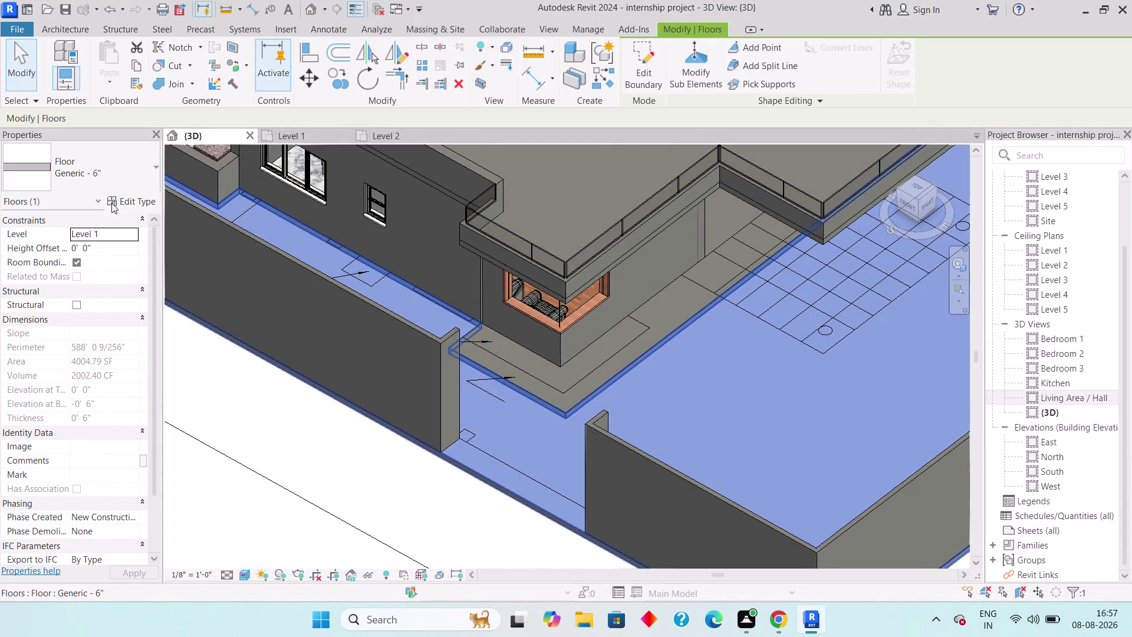
Set the Generic - 6" floor type's structure layer material to Grass via a 'grass' search.
click(124, 202)
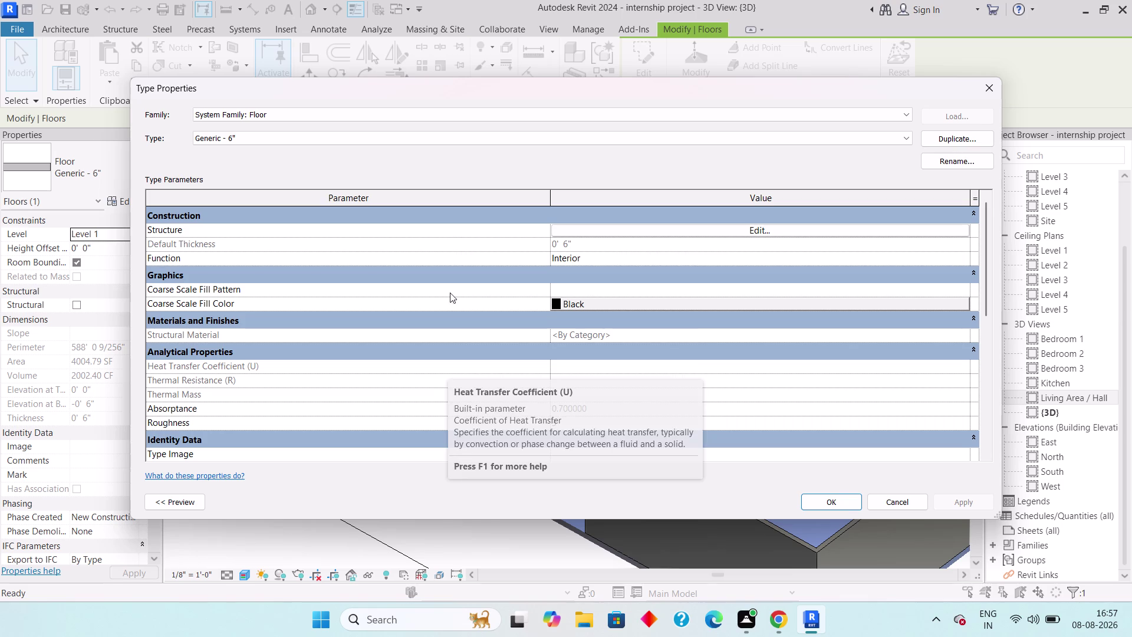
click(745, 228)
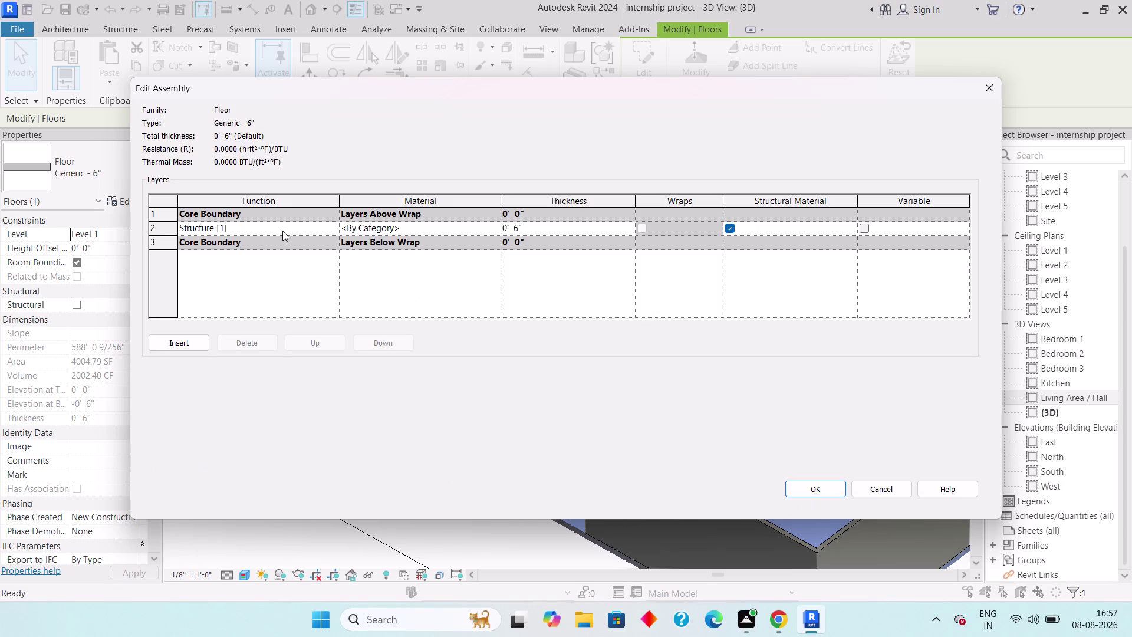
click(402, 227)
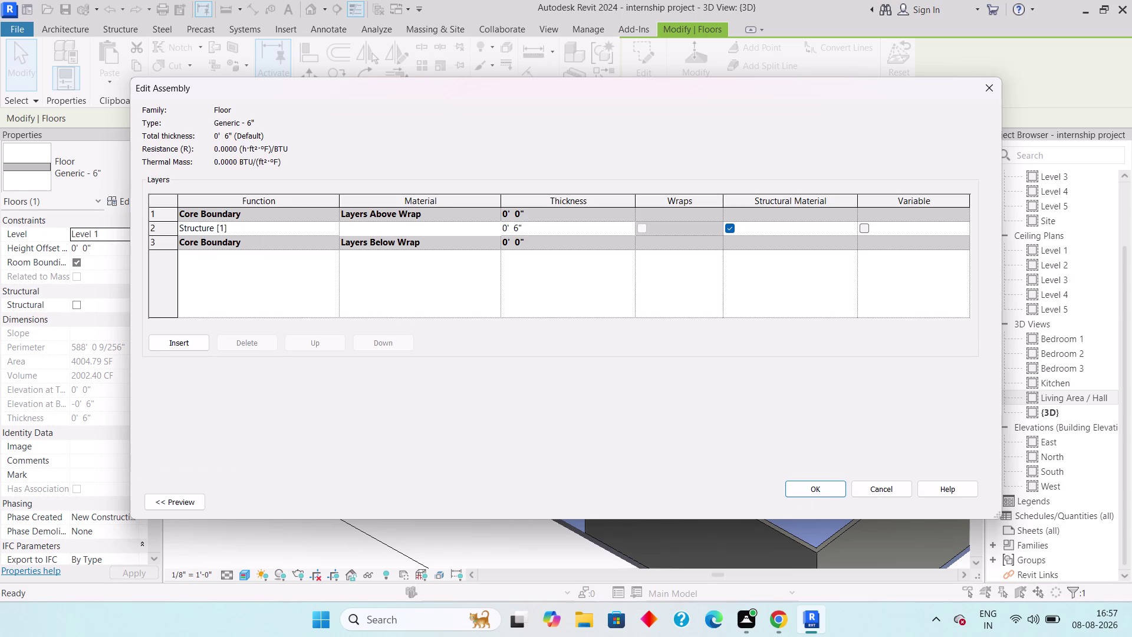
click(495, 226)
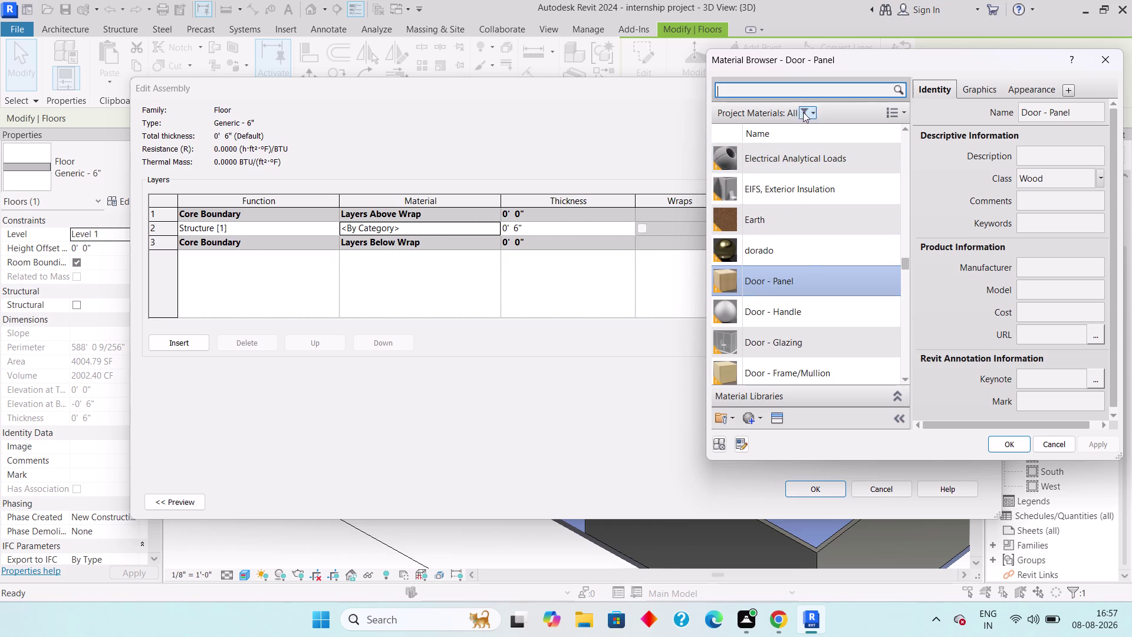
scroll(down, 3)
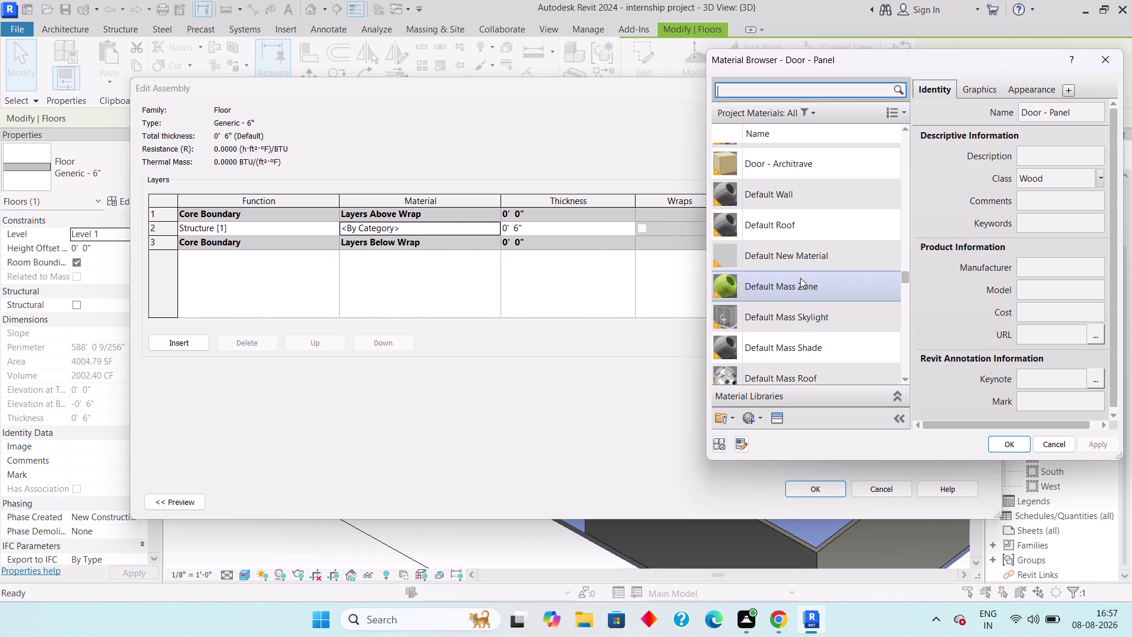
scroll(down, 3)
scroll(down, 3)
scroll(up, 3)
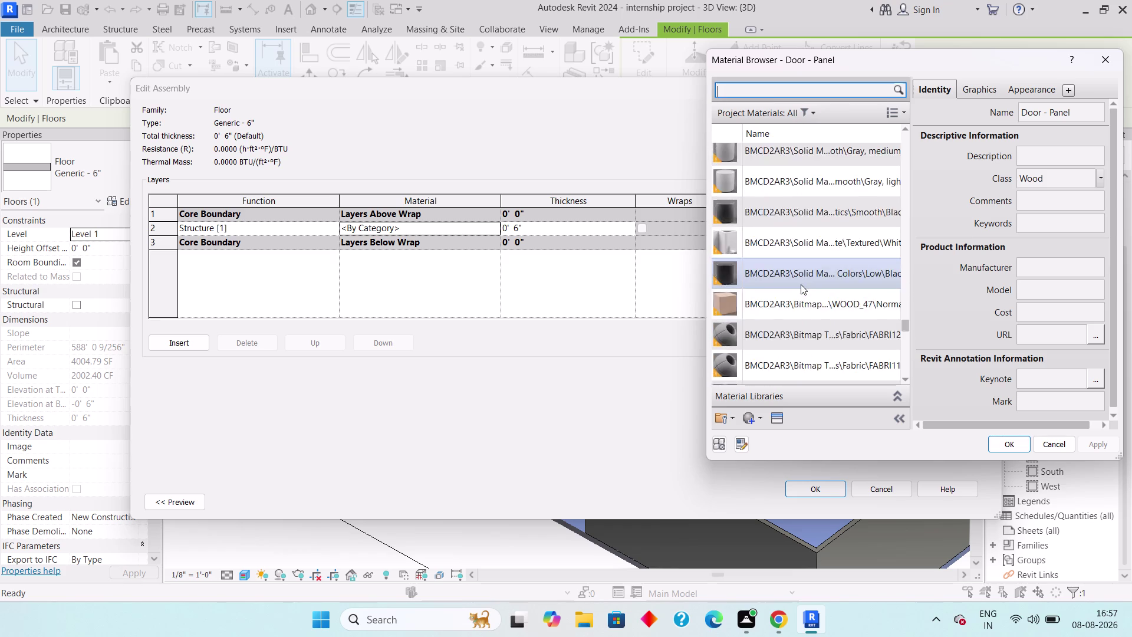
scroll(up, 3)
scroll(up, 3)
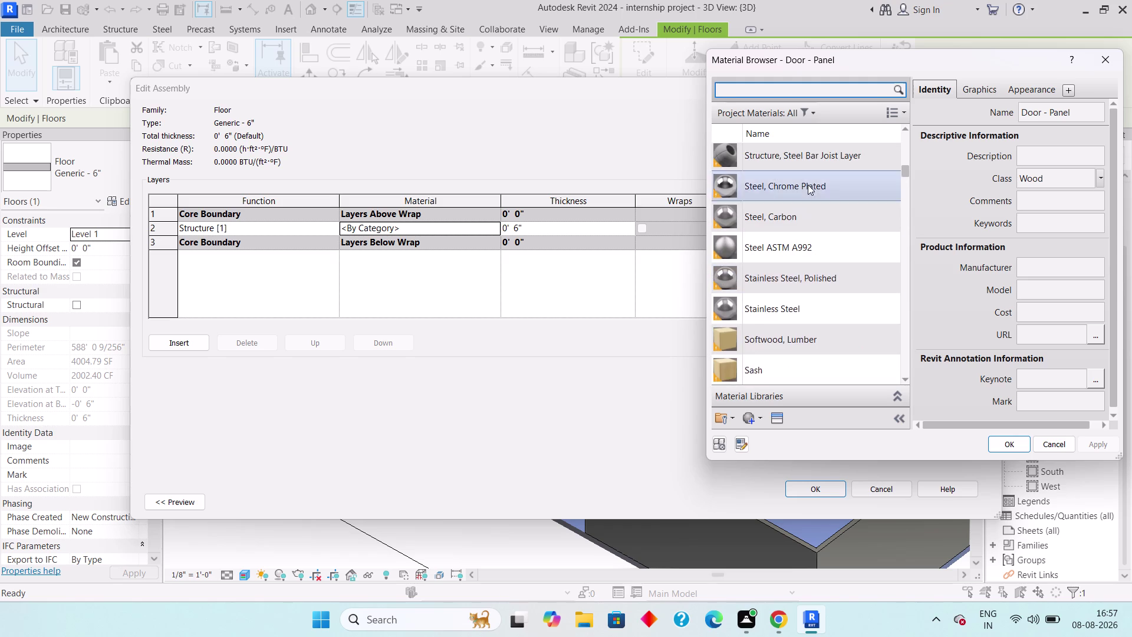
click(790, 87)
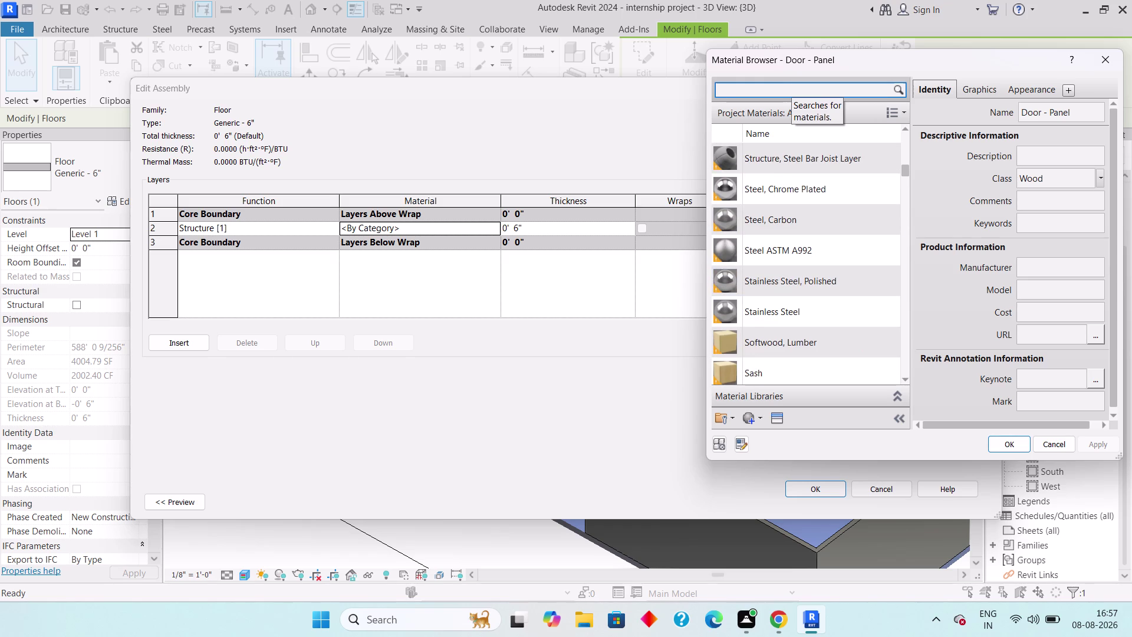
text(grass)
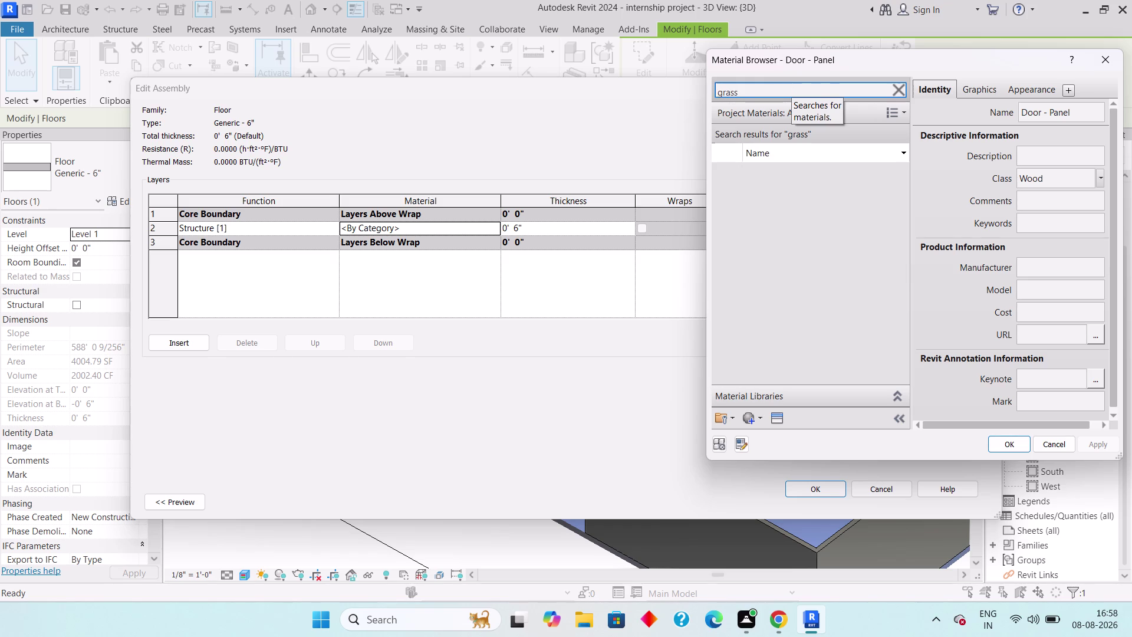
click(813, 180)
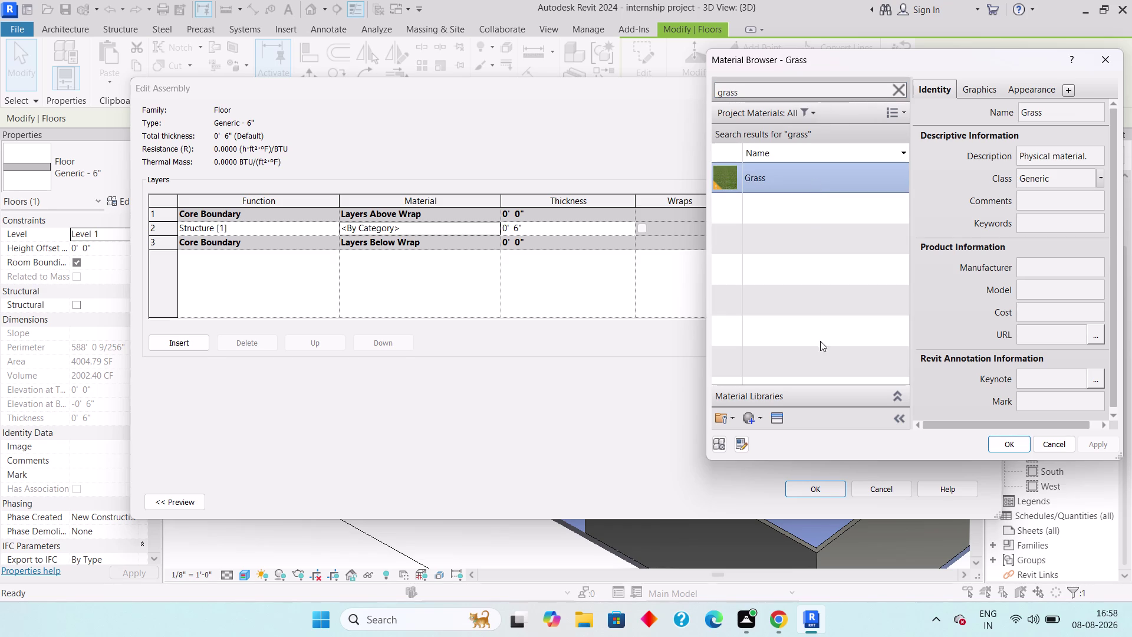
click(1012, 446)
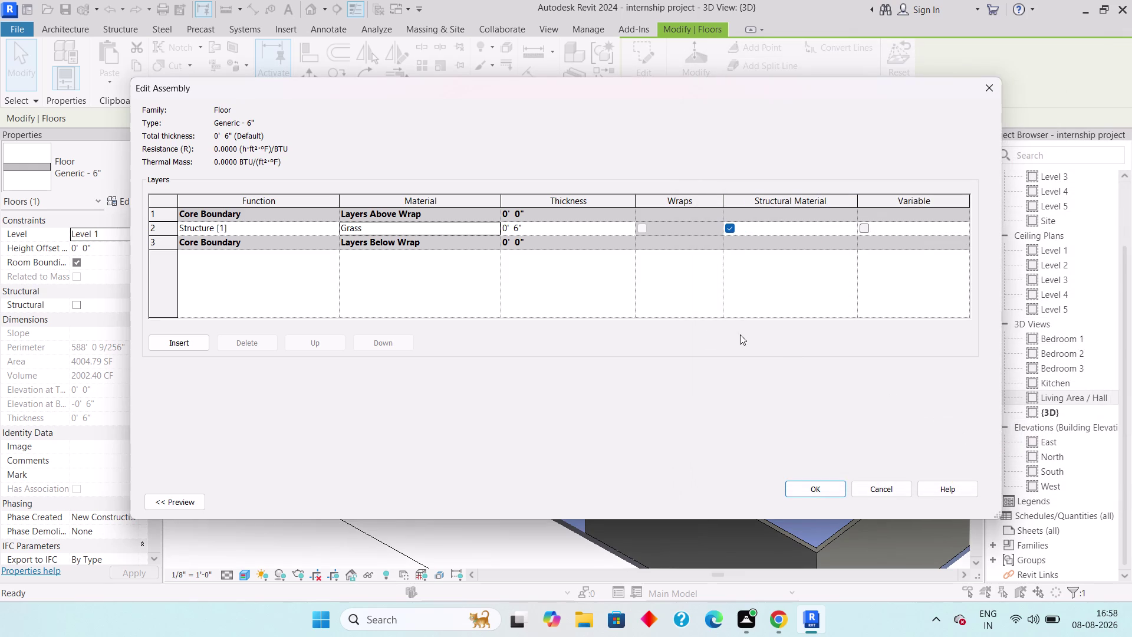
click(821, 490)
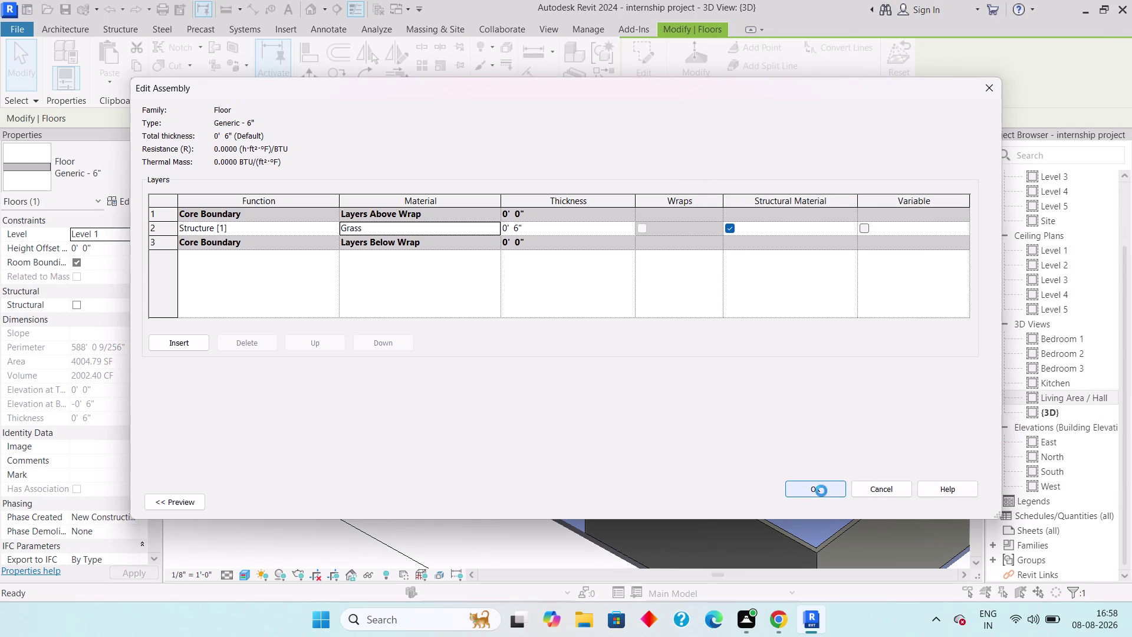
click(821, 501)
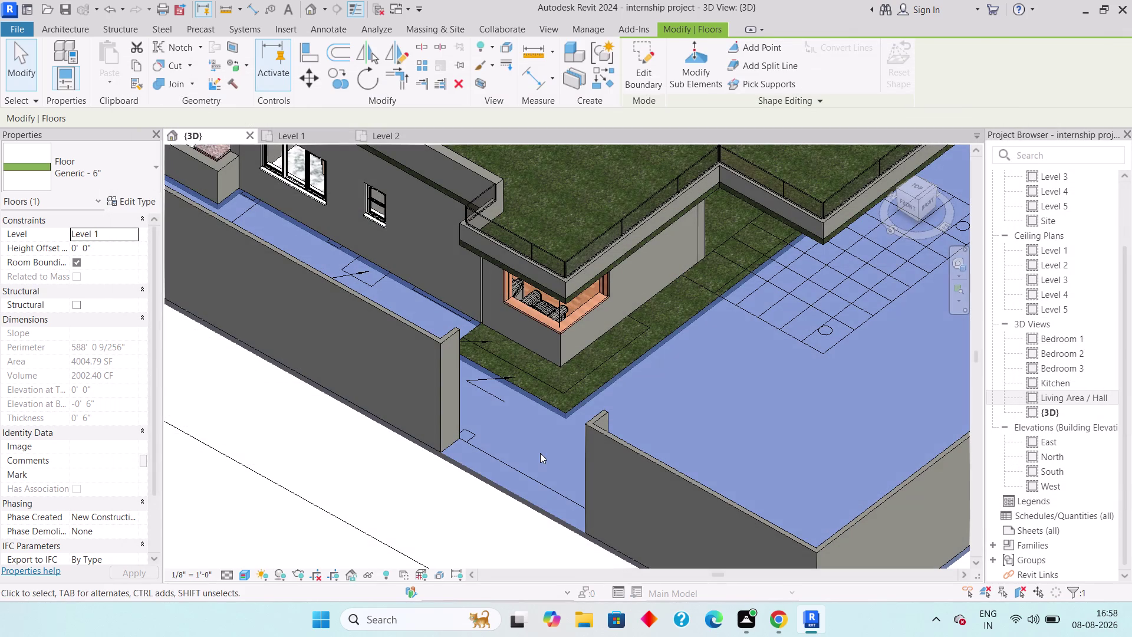
Deselect the floor, orbit around the whole house, then undo the Grass material change.
key(Escape)
scroll(down, 3)
middle_drag(621, 420, 534, 569)
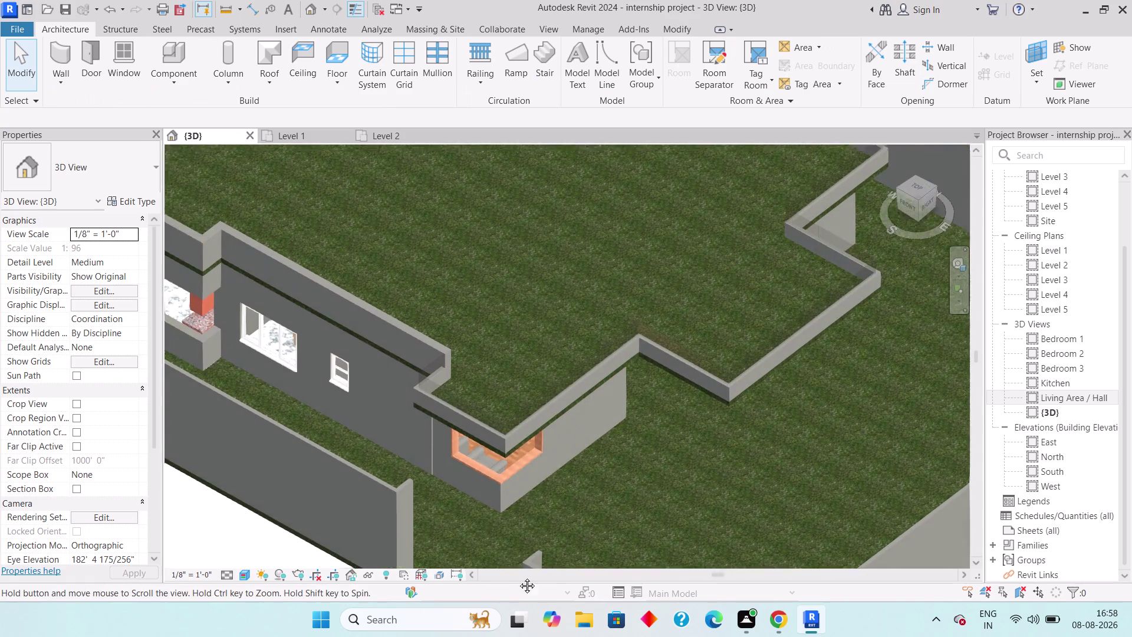
middle_drag(534, 569, 515, 576)
scroll(down, 3)
middle_drag(578, 449, 569, 455)
scroll(down, 3)
middle_drag(573, 441, 601, 384)
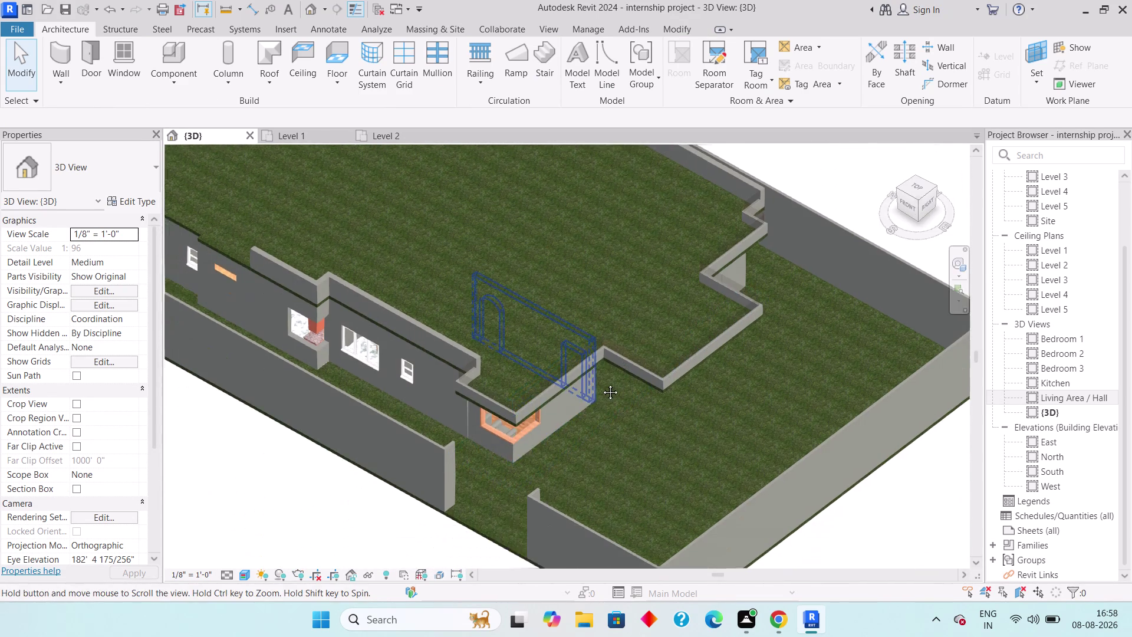
middle_drag(601, 383, 602, 383)
scroll(down, 3)
middle_drag(619, 371, 618, 442)
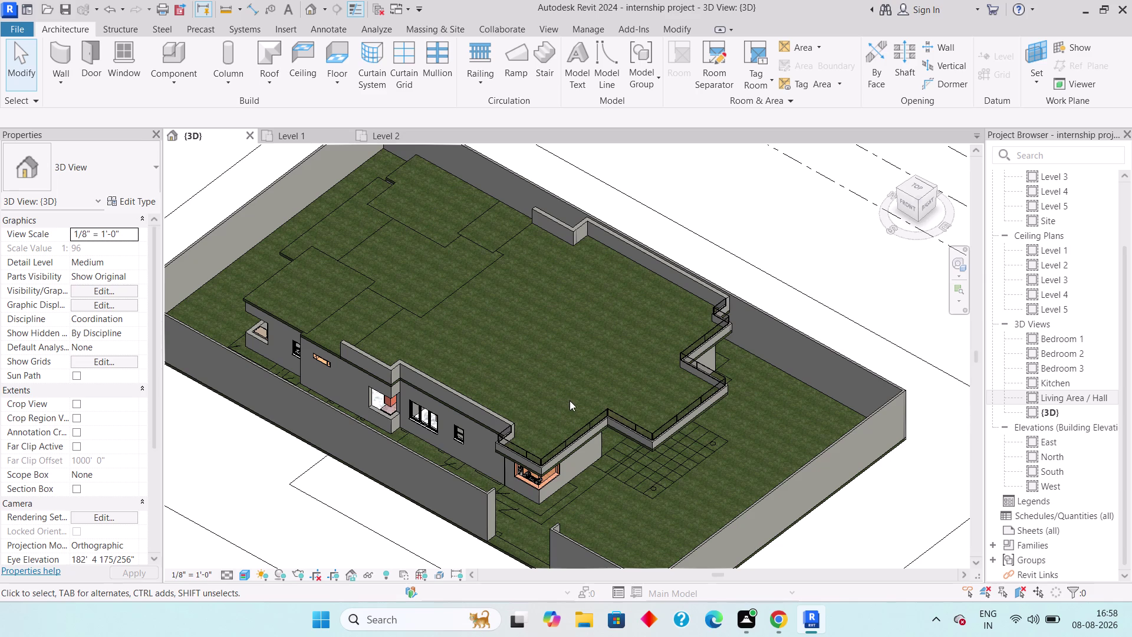
key(ctrl+z)
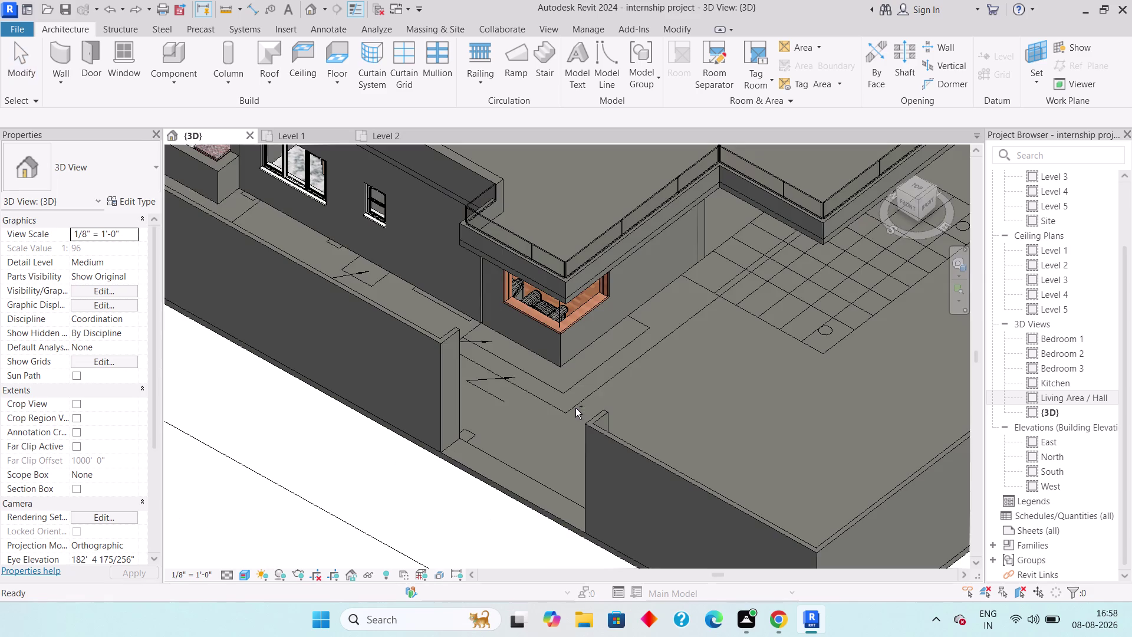
Select the ground floor slab and assign Grass to its Generic - 6" structure layer.
click(521, 501)
middle_drag(583, 439, 546, 527)
scroll(down, 3)
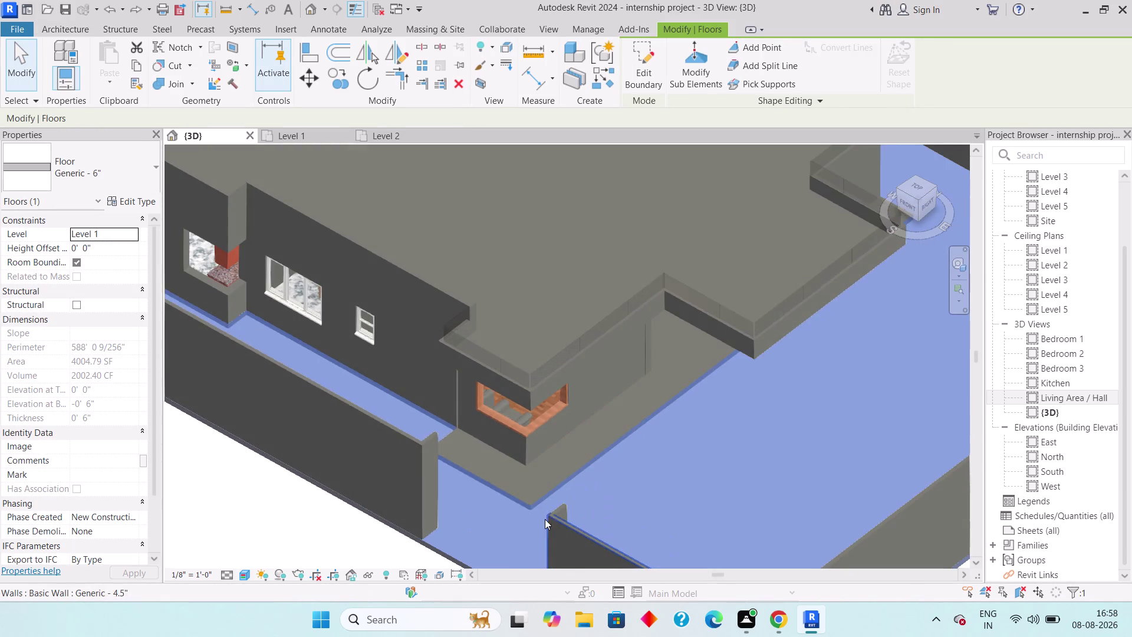
click(142, 199)
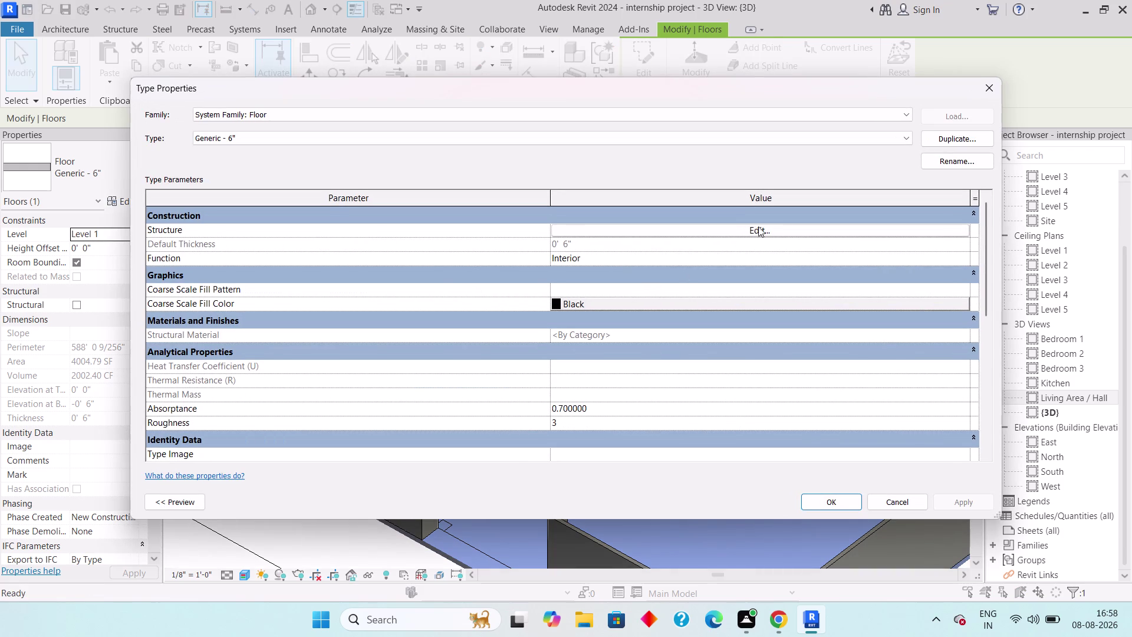
click(758, 226)
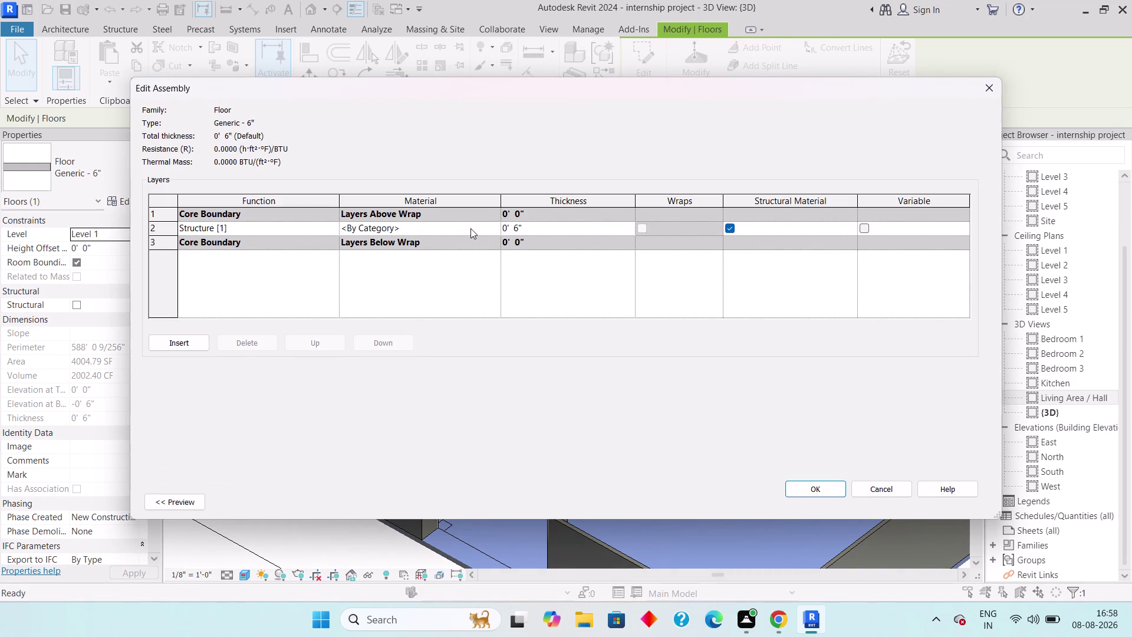
click(419, 226)
click(494, 227)
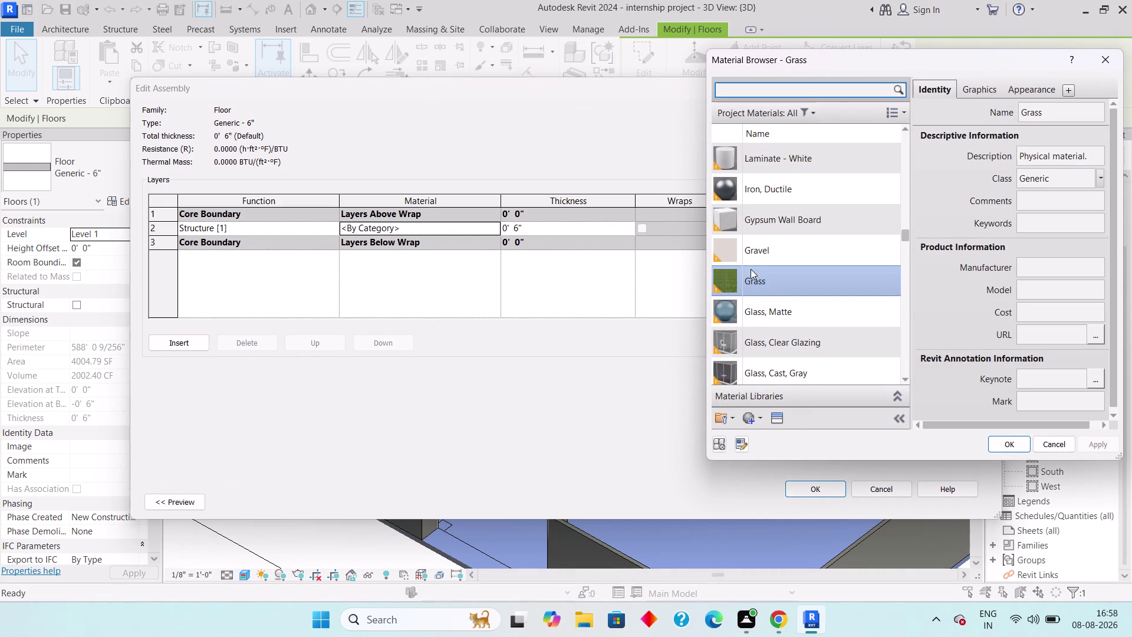
click(753, 276)
click(1009, 440)
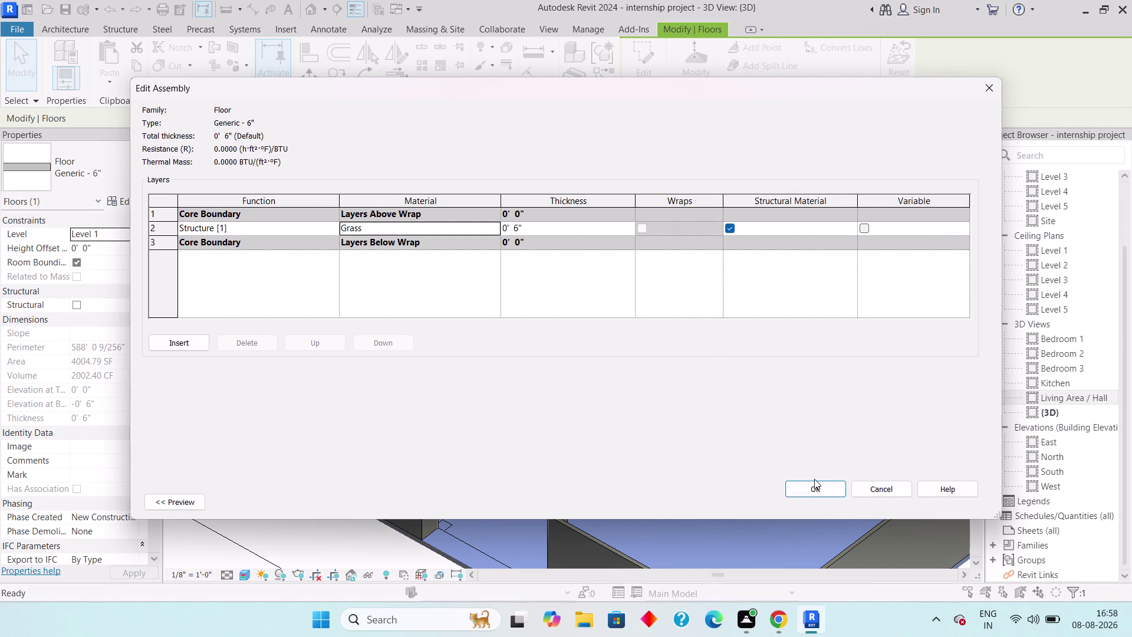
Confirm the Grass floor type change, then undo twice, leaving the boundary sketch open.
click(808, 484)
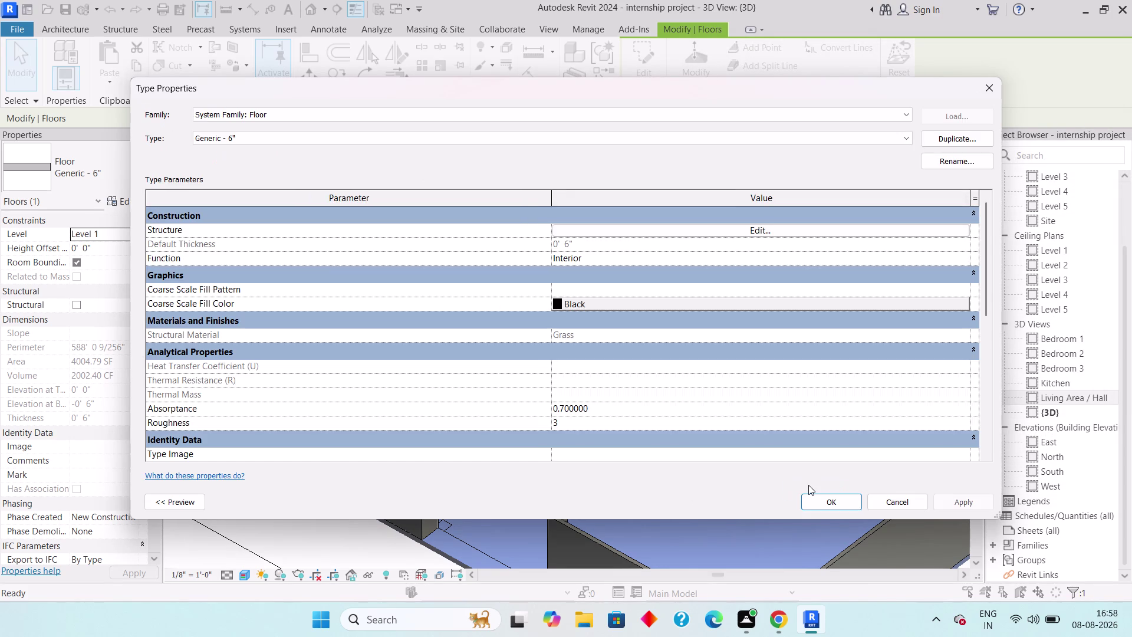
click(808, 485)
click(821, 497)
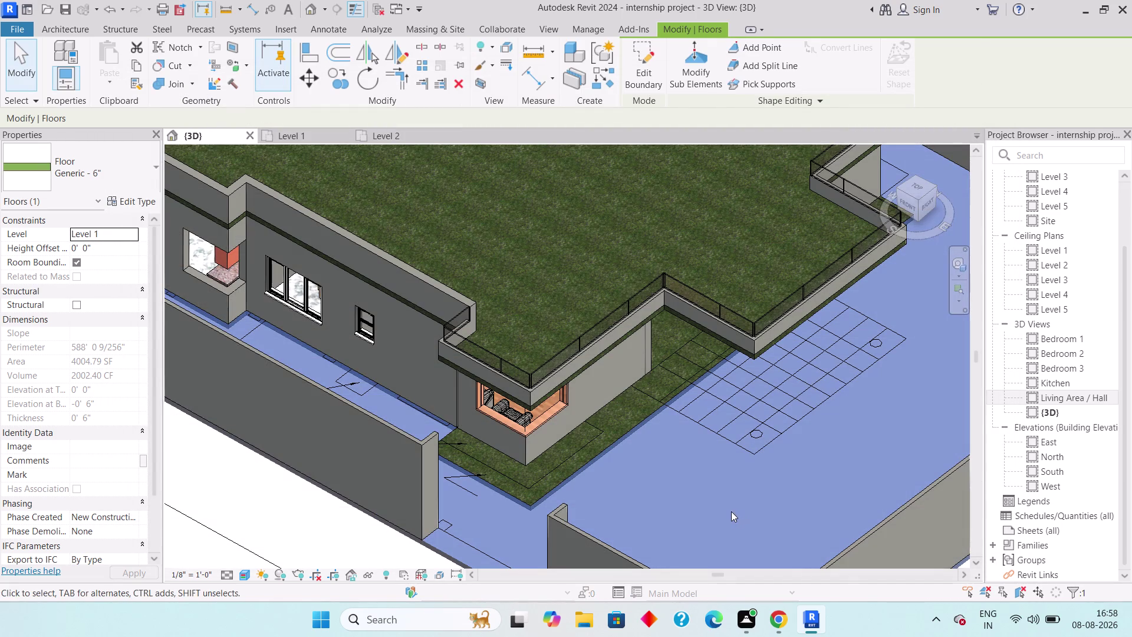
key(ctrl+z)
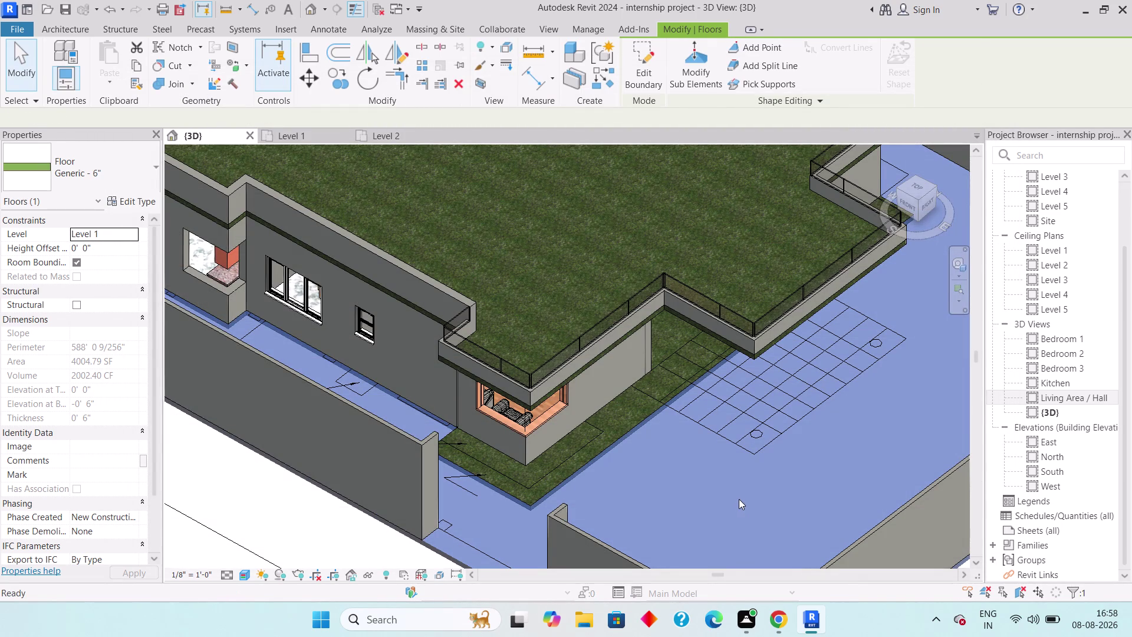
key(ctrl+z)
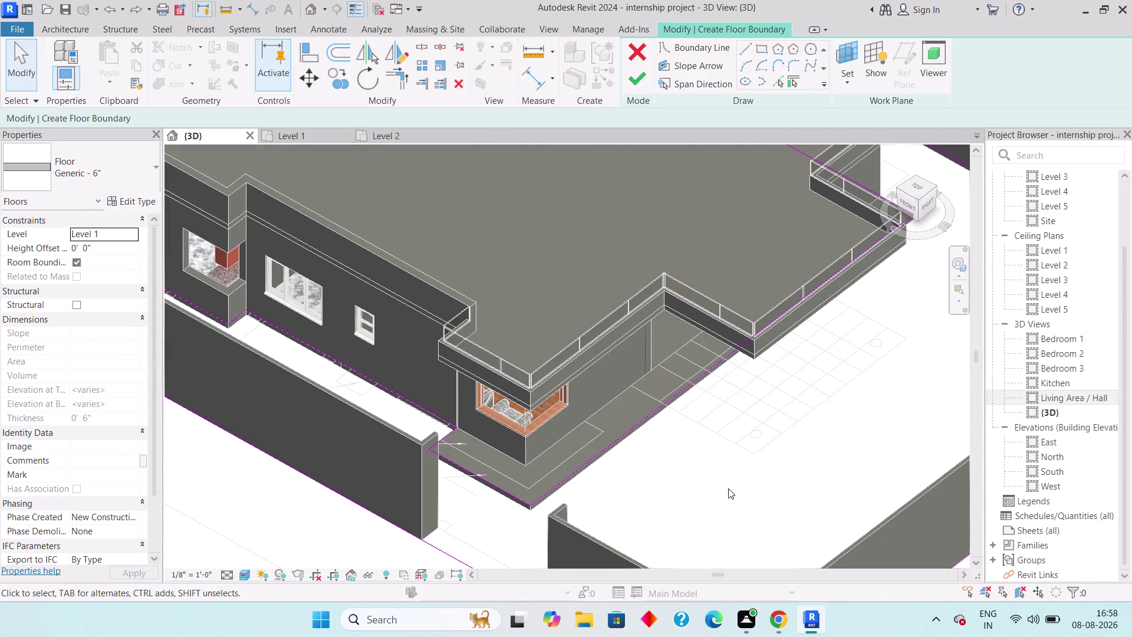
Finish the floor boundary sketch and duplicate the slab's floor type as Generic - 6" 2.
click(635, 86)
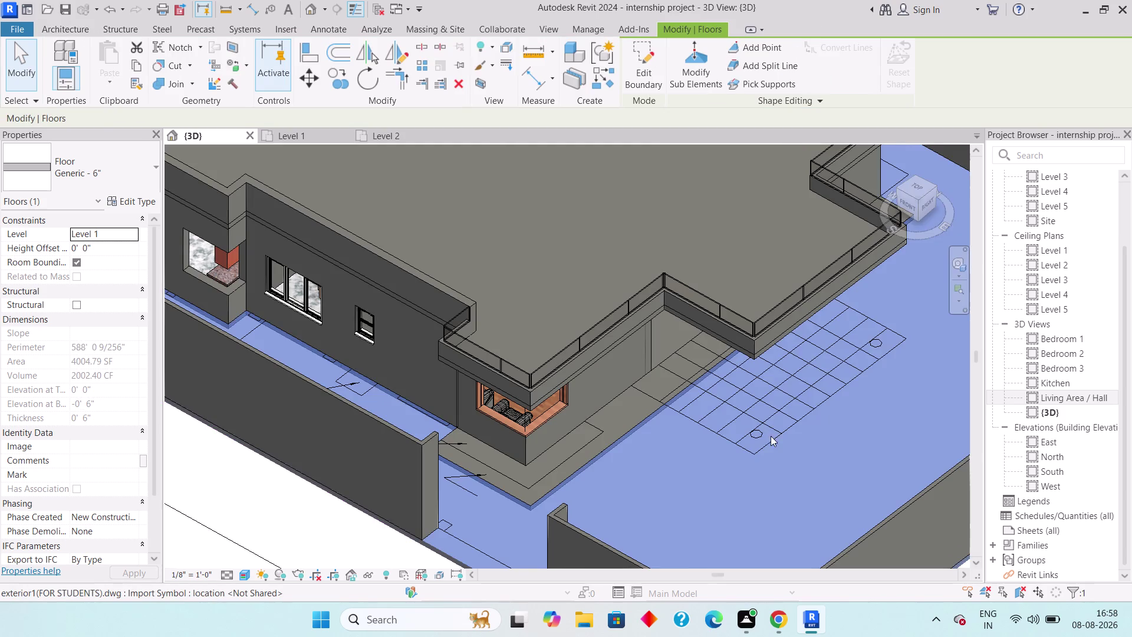
key(Escape)
click(447, 555)
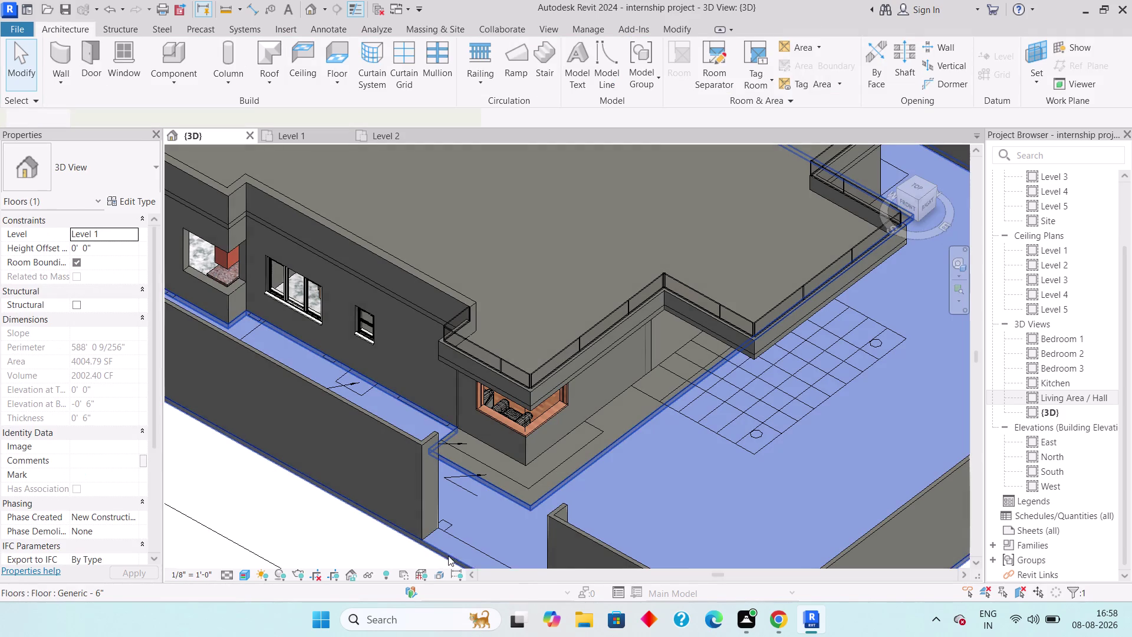
click(124, 201)
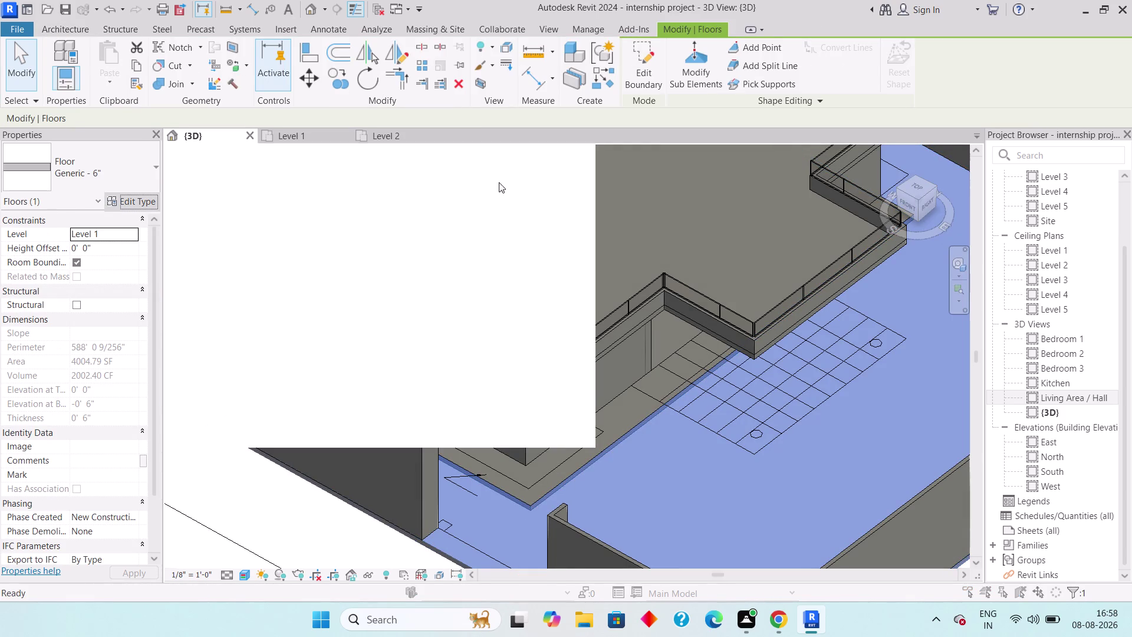
click(956, 137)
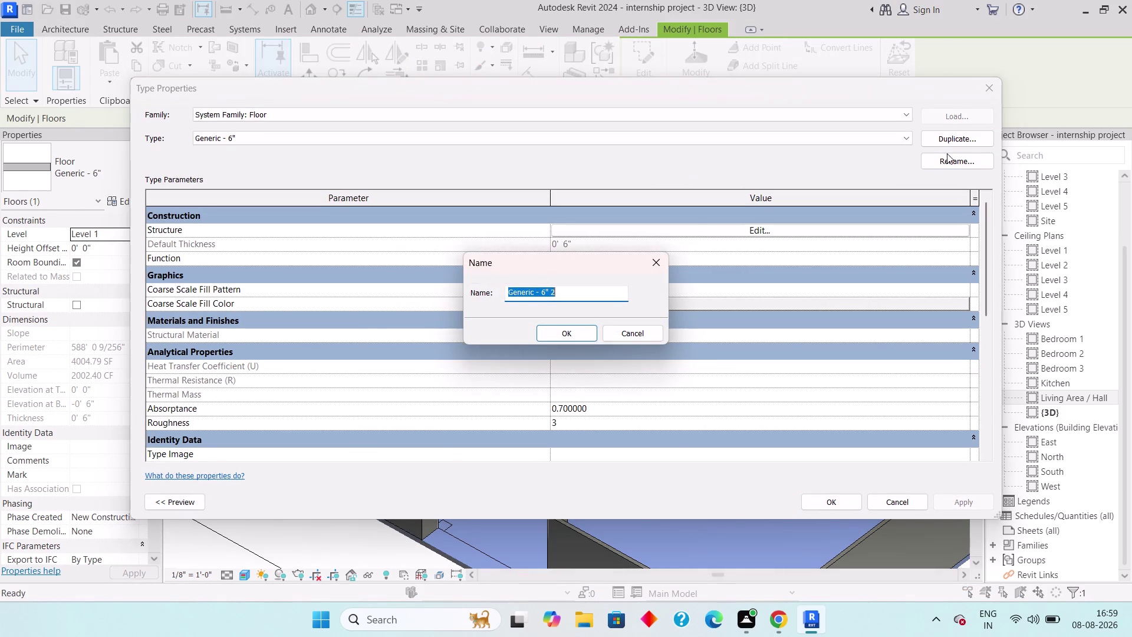
click(552, 332)
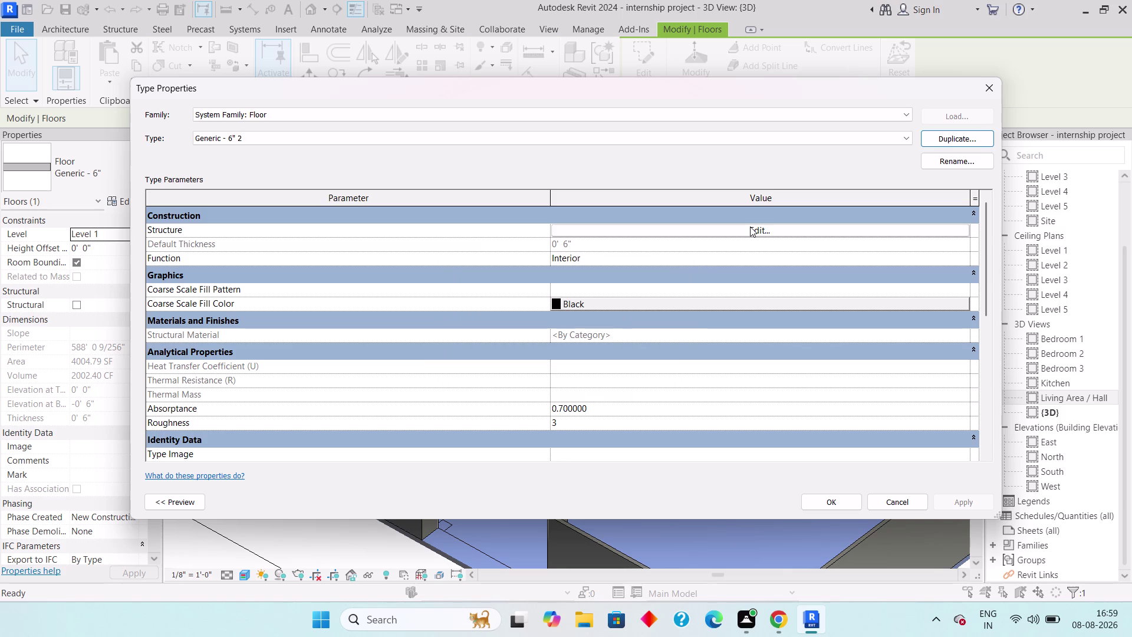
Give the Generic - 6" 2 structure layer the Grass material and apply it to the slab.
click(750, 226)
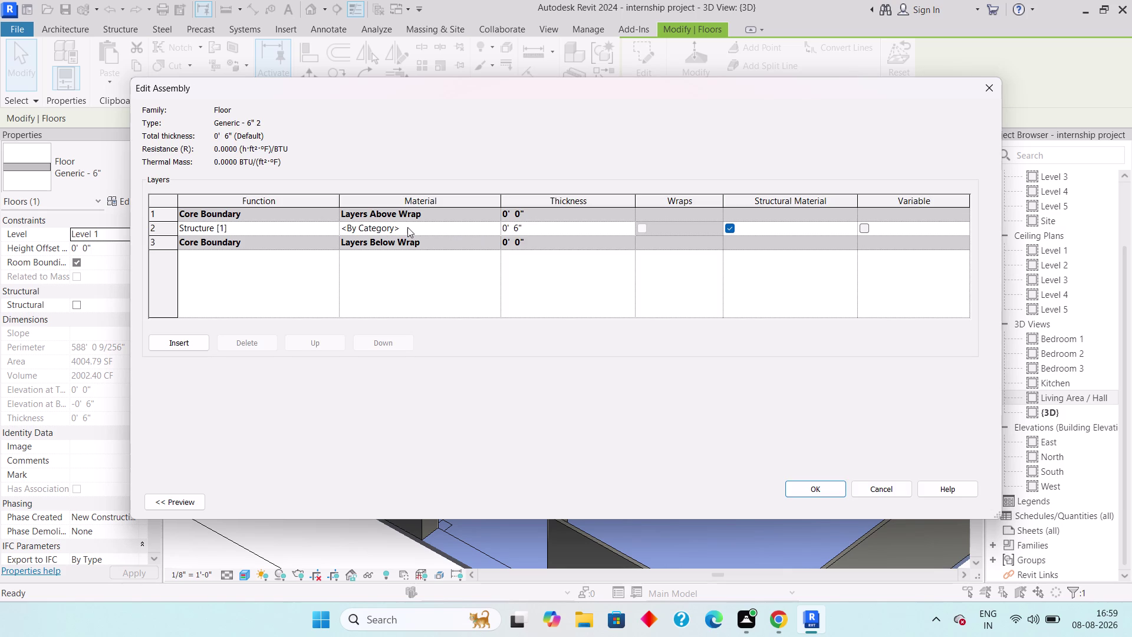
click(405, 227)
click(493, 225)
click(812, 266)
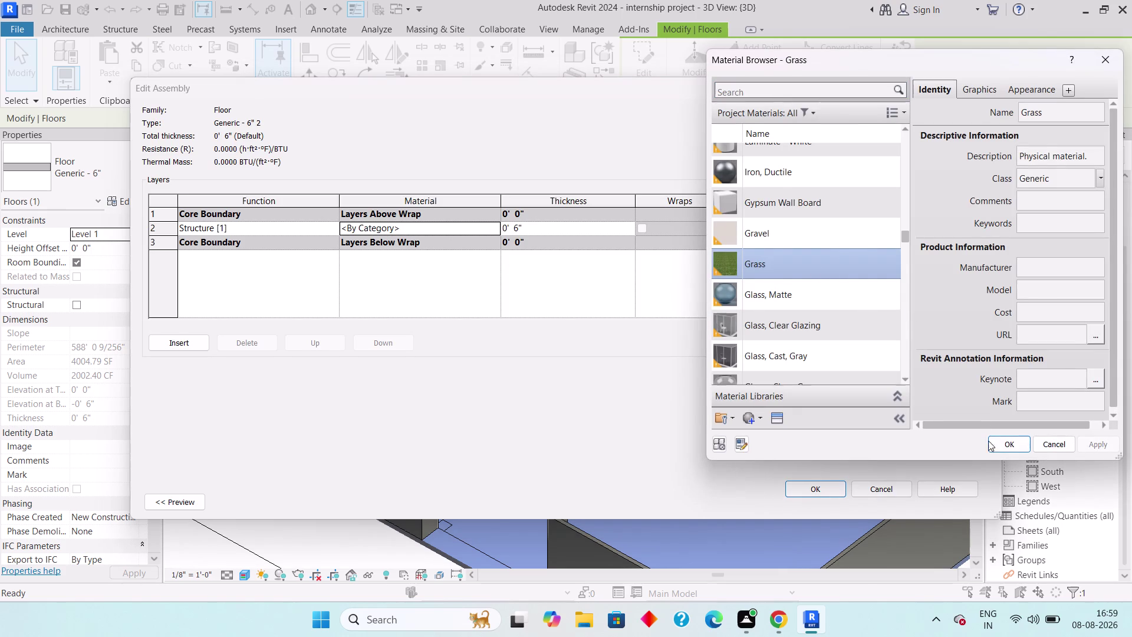
click(1003, 449)
click(820, 484)
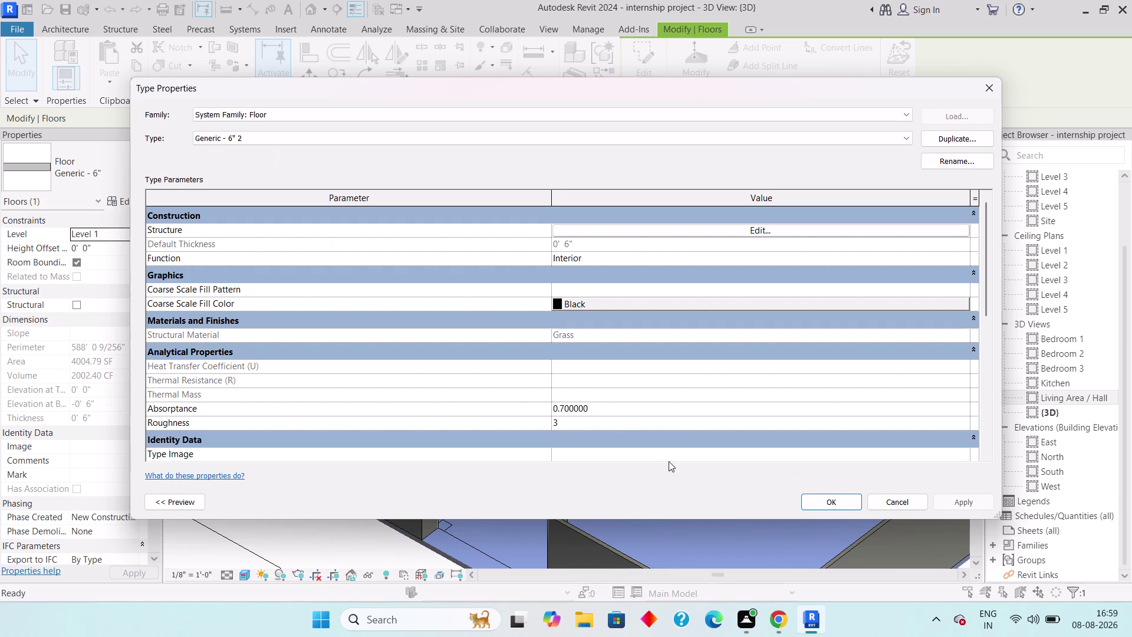
click(832, 495)
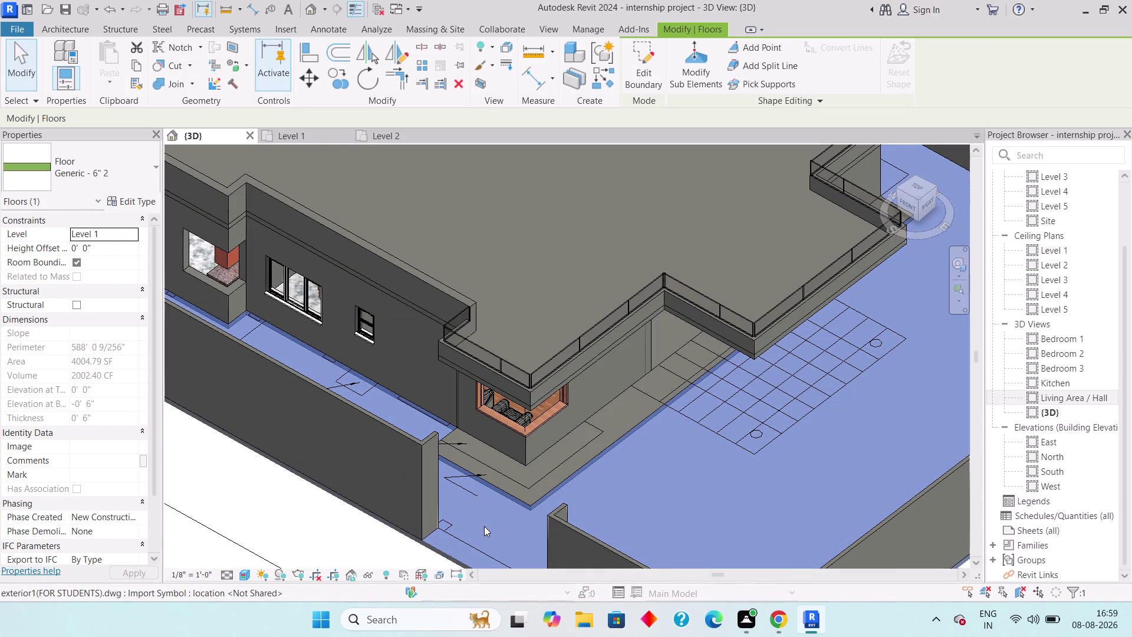
Deselect the floor and orbit the house to view the roof and green lawn.
middle_drag(480, 511, 464, 447)
key(Escape)
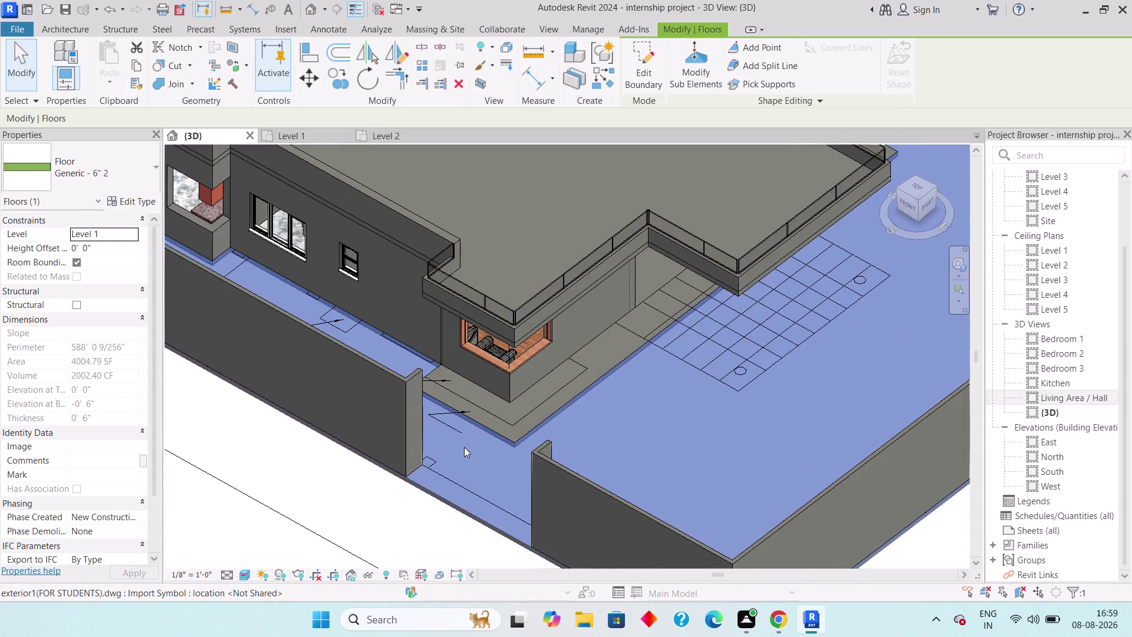
scroll(down, 3)
middle_drag(645, 399, 618, 443)
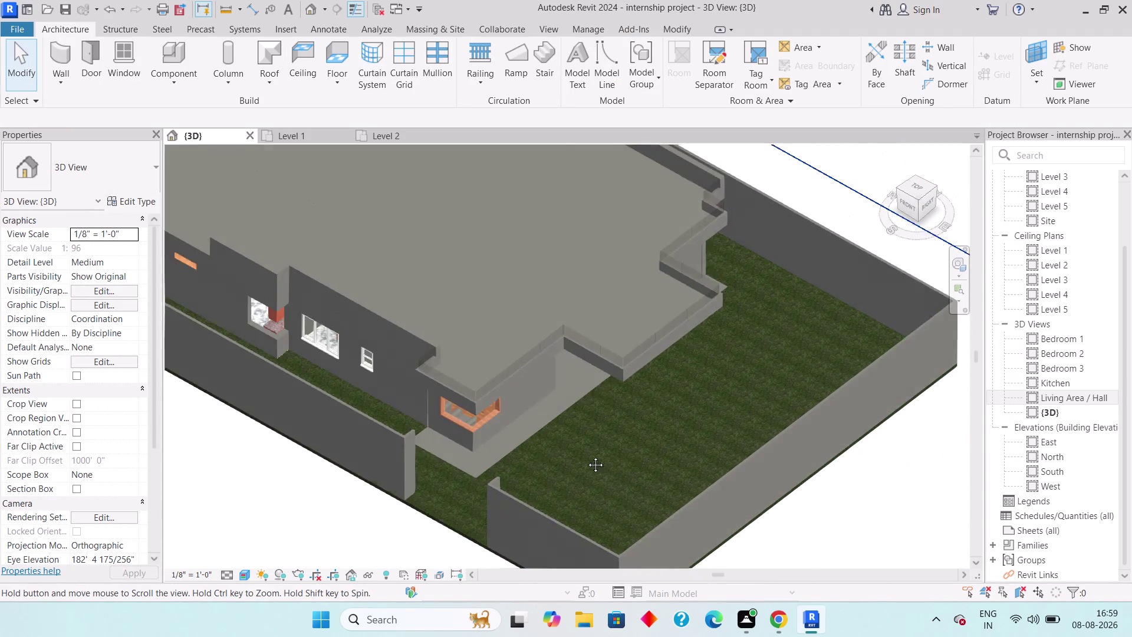
middle_drag(617, 443, 511, 440)
middle_drag(582, 403, 577, 390)
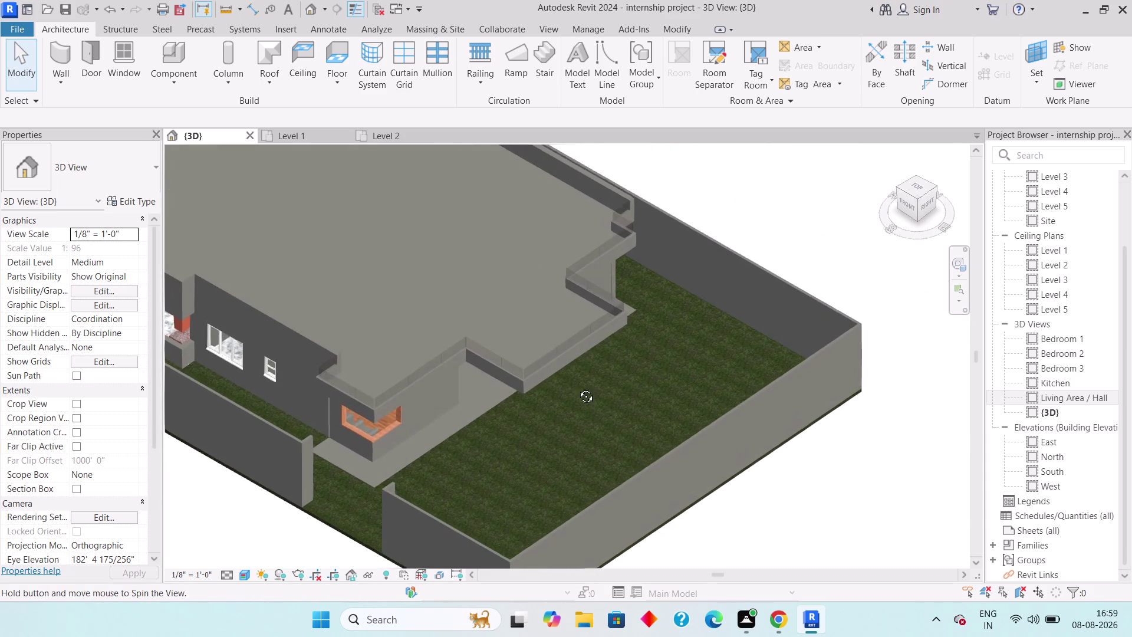
middle_drag(577, 390, 574, 371)
scroll(up, 3)
scroll(down, 3)
middle_drag(570, 471, 583, 518)
middle_drag(574, 450, 661, 445)
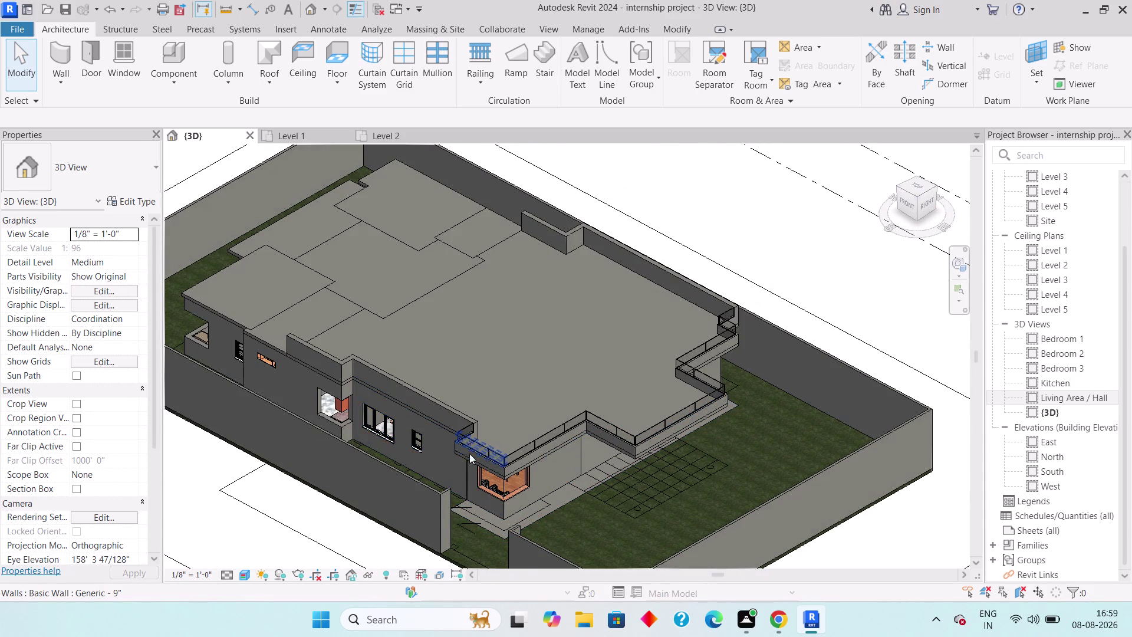
middle_drag(471, 462, 448, 335)
Inspect the far side and entrance lawn, panning along the house's side facade.
scroll(down, 3)
middle_drag(619, 354, 616, 371)
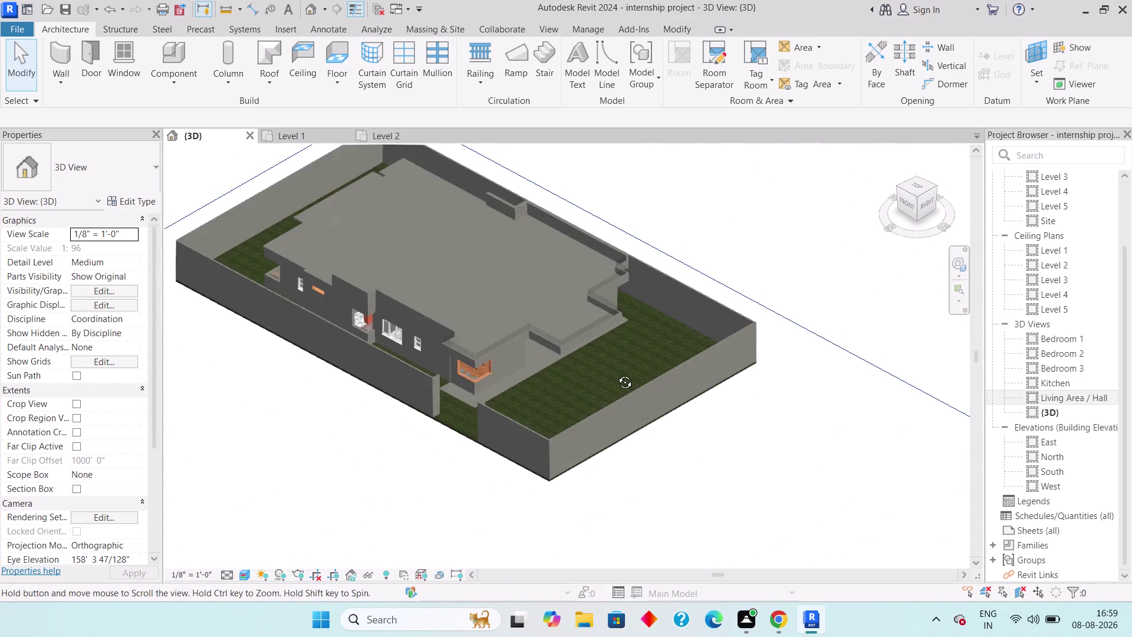
middle_drag(616, 372, 591, 374)
middle_drag(593, 386, 592, 533)
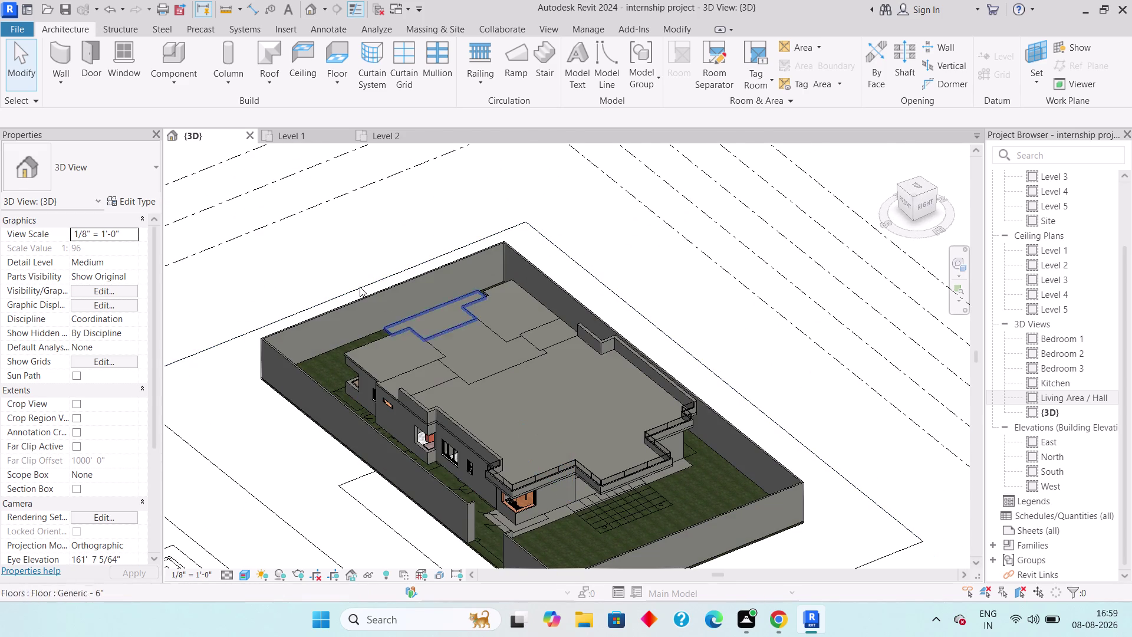
scroll(down, 3)
middle_drag(584, 444, 590, 435)
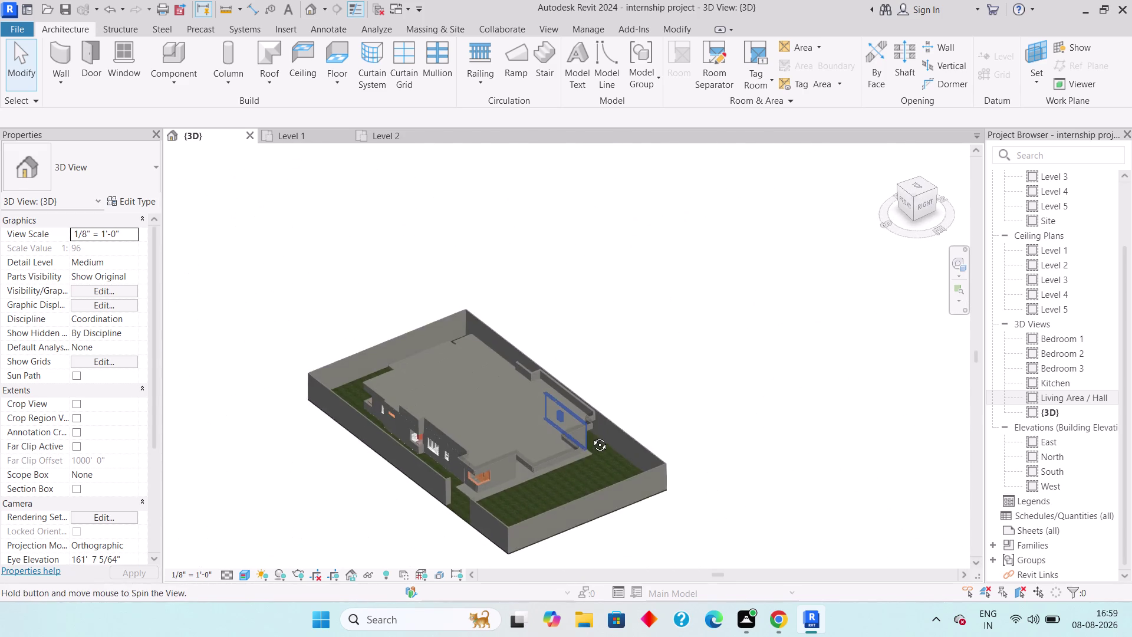
middle_drag(589, 436, 620, 449)
scroll(up, 3)
scroll(up, 3)
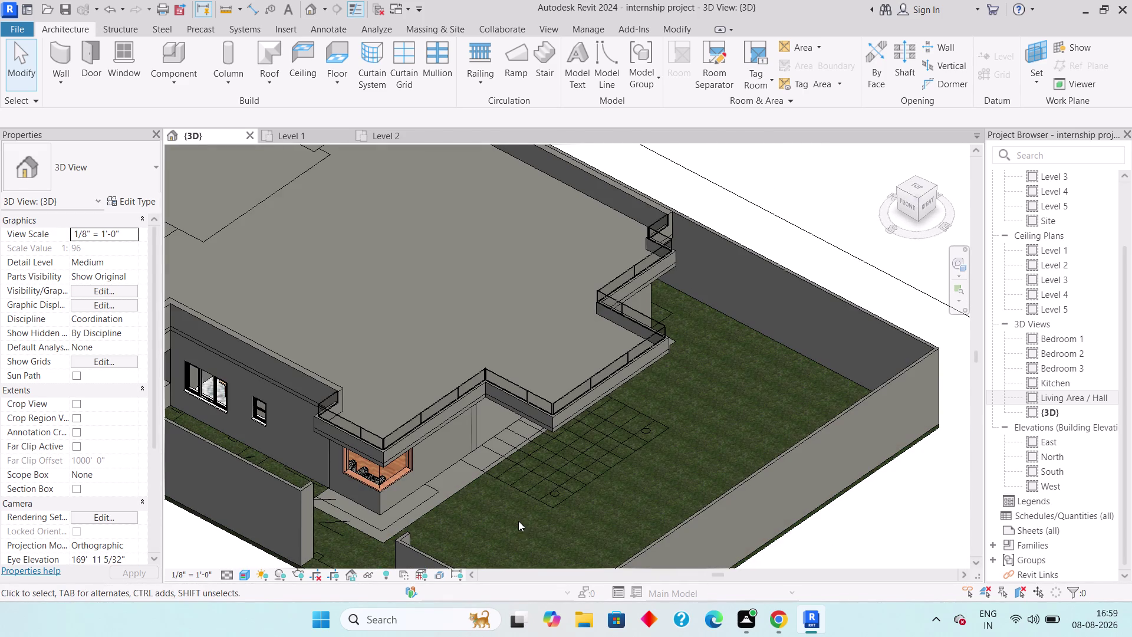
middle_drag(526, 519, 621, 496)
middle_drag(521, 511, 831, 529)
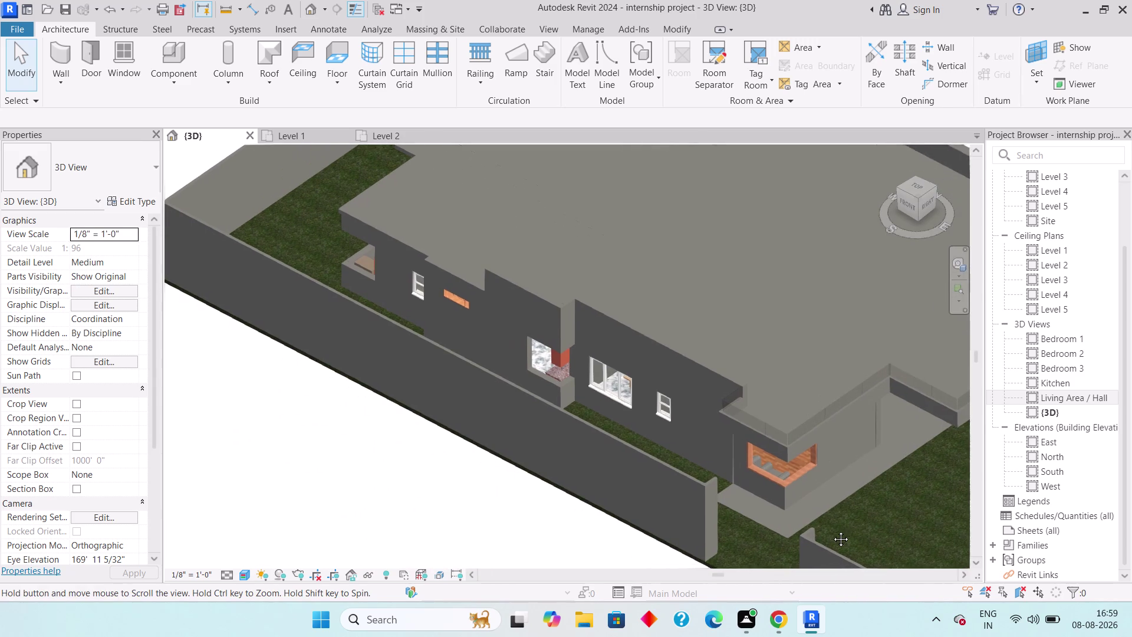
middle_drag(832, 530, 908, 538)
scroll(up, 3)
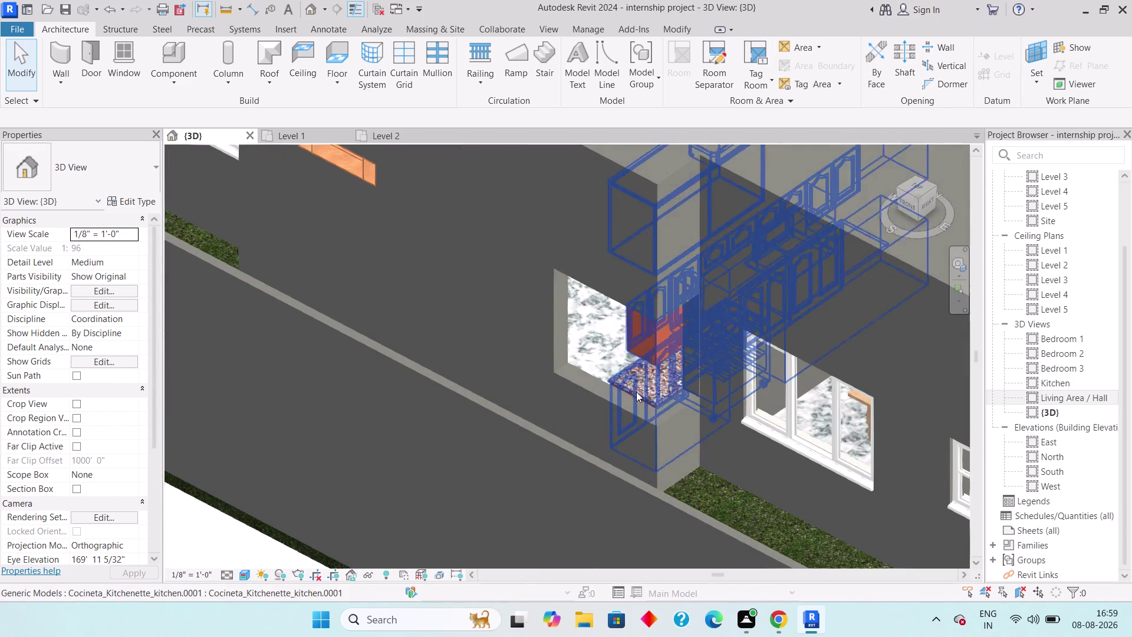
scroll(down, 3)
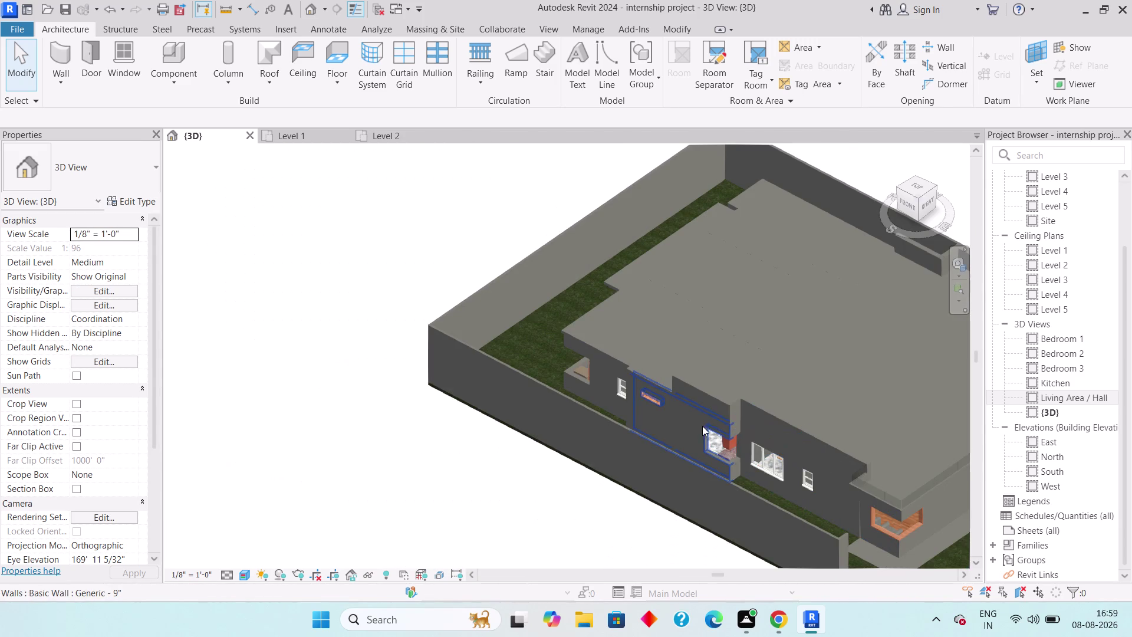
Pan past the kitchen side and orbit the site from above to check the lawn.
middle_drag(460, 380, 591, 379)
scroll(down, 3)
middle_drag(520, 457, 828, 237)
scroll(down, 3)
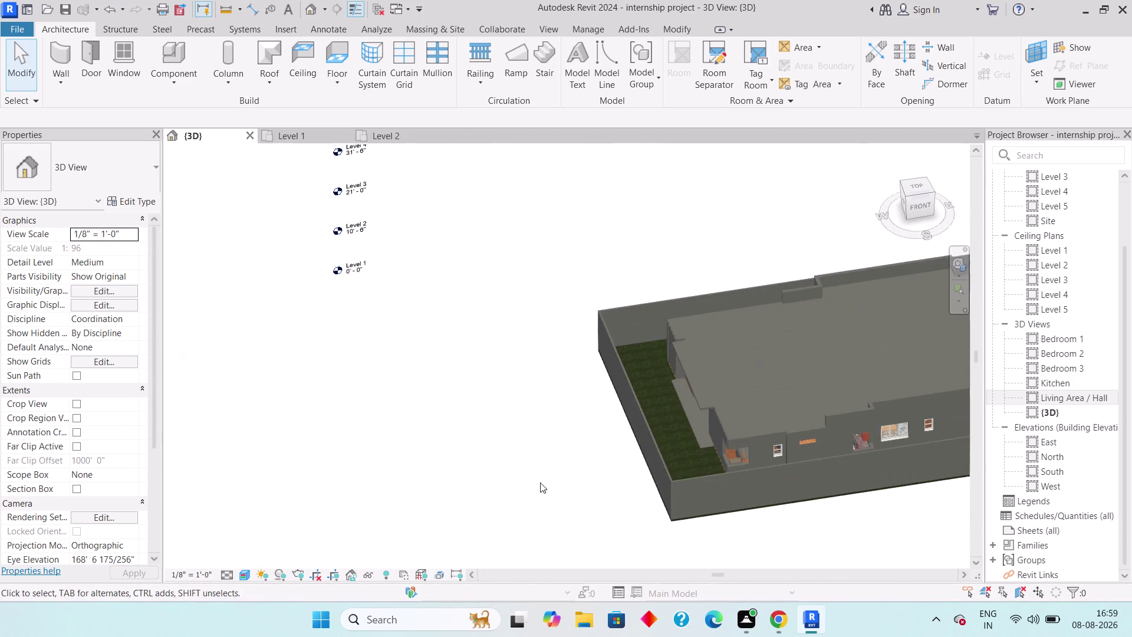
middle_drag(534, 494, 592, 470)
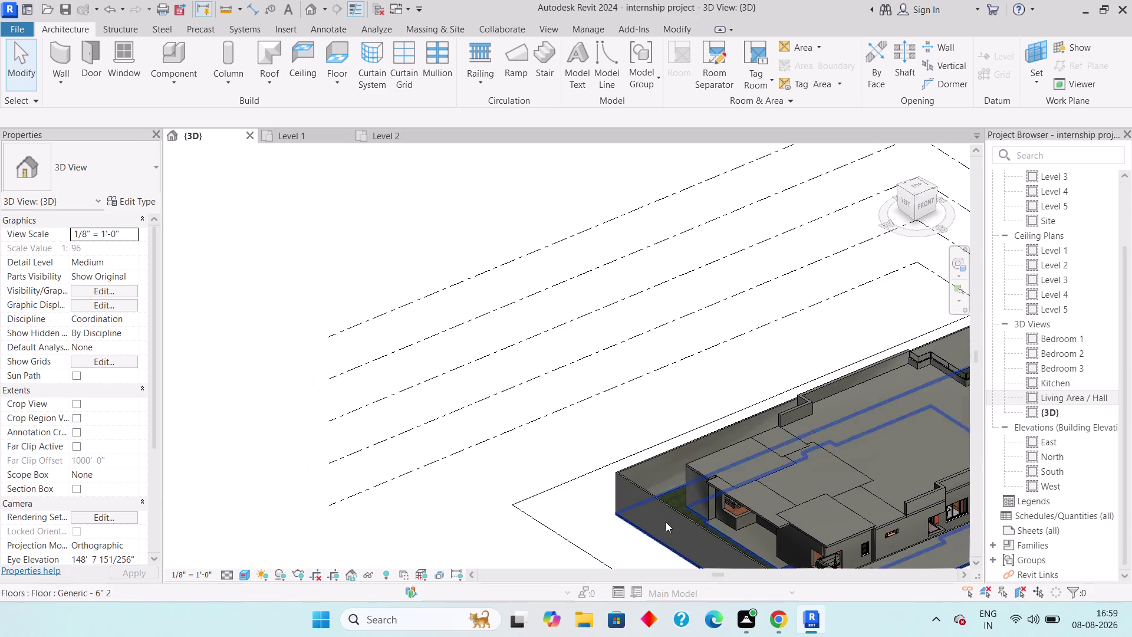
middle_drag(757, 551, 726, 527)
middle_drag(802, 509, 410, 478)
scroll(down, 3)
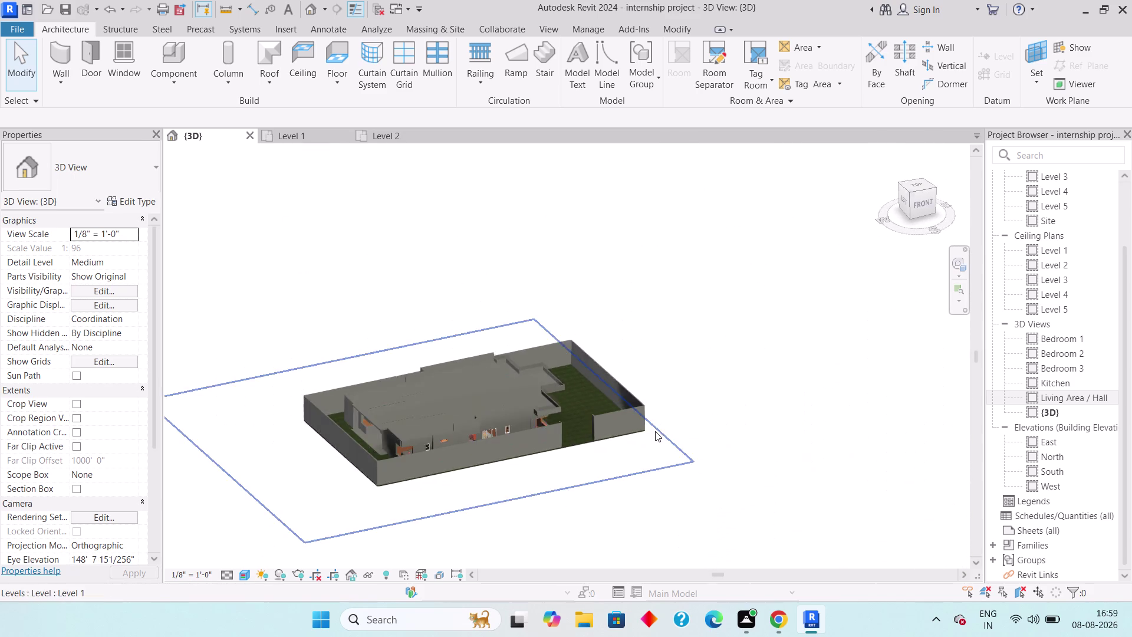
middle_drag(653, 431, 464, 427)
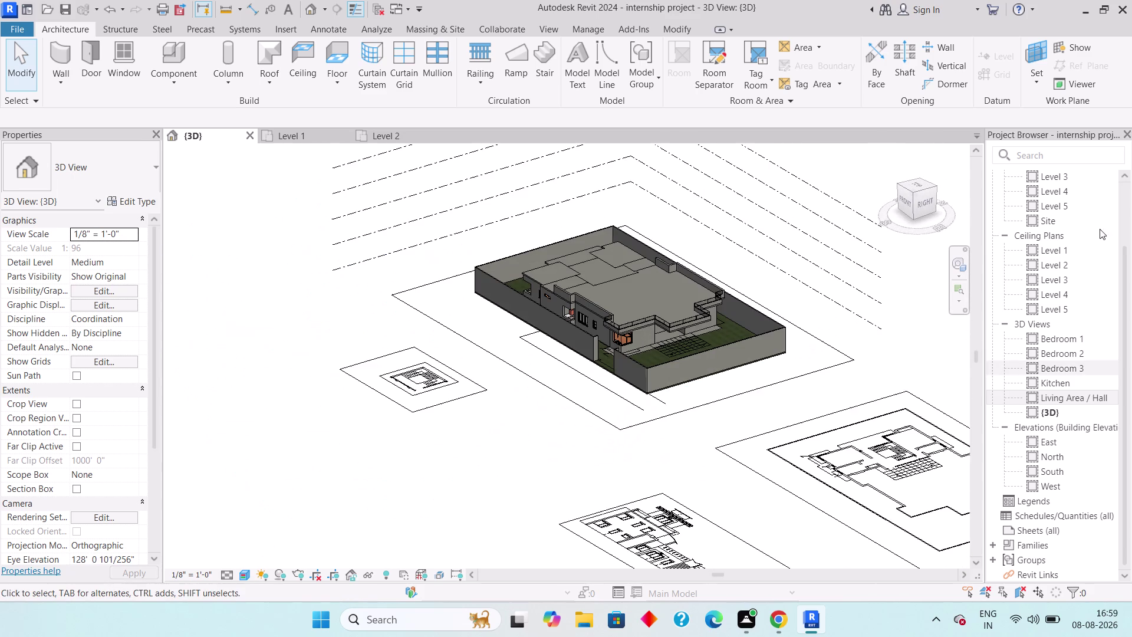